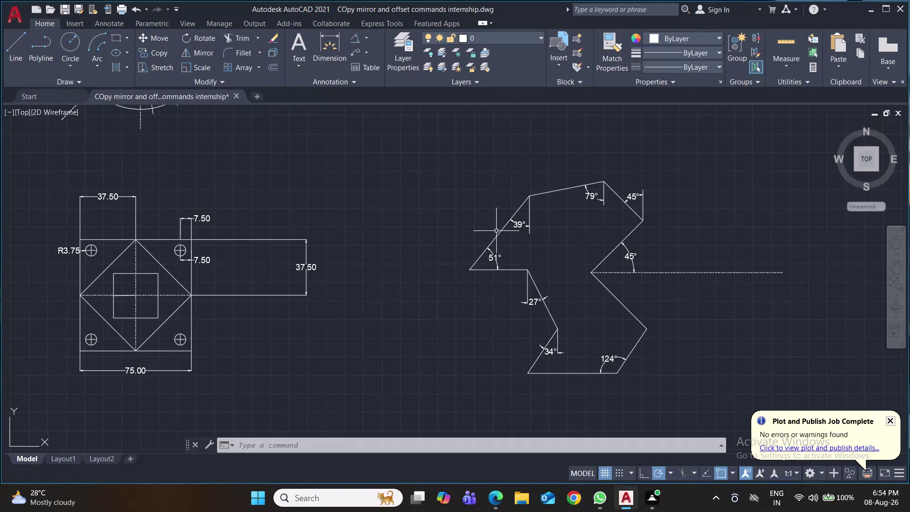
Replace the slanted upper-left edge with a 64.03-long line at 219° from the top vertex.
click(500, 231)
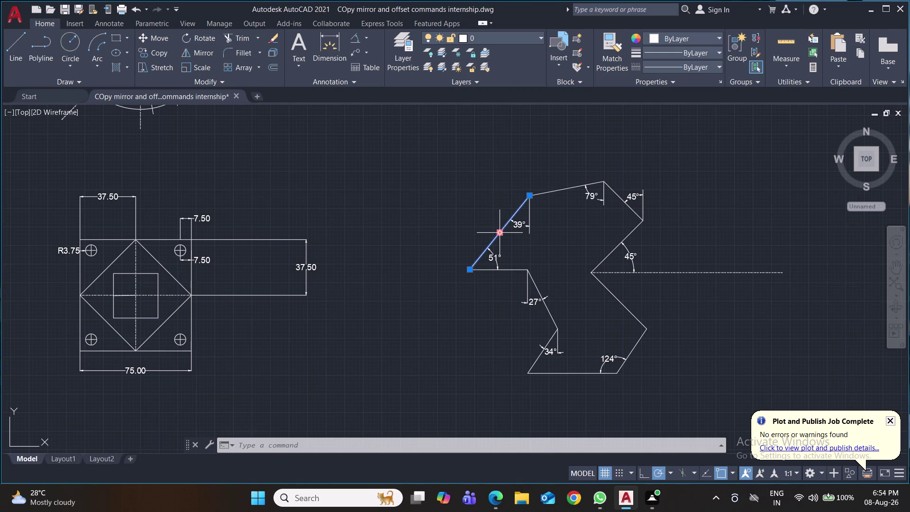
key(Delete)
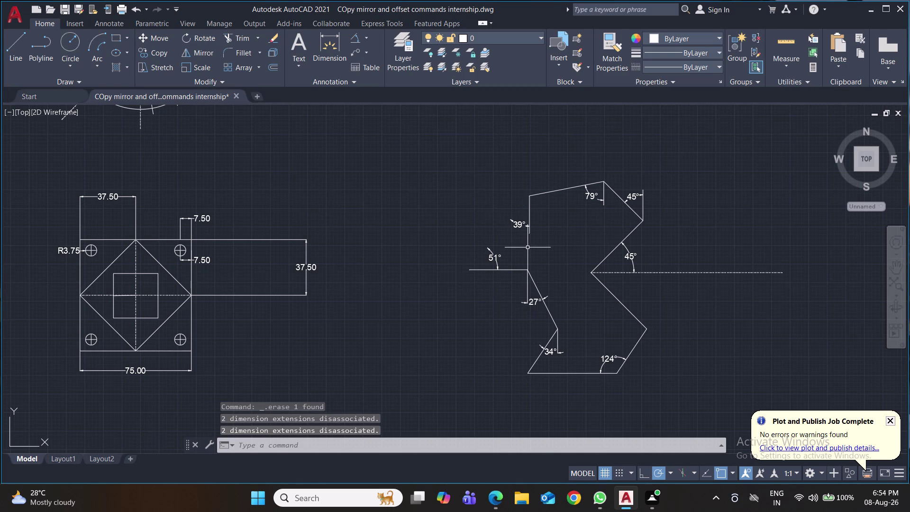
key(l)
key(Return)
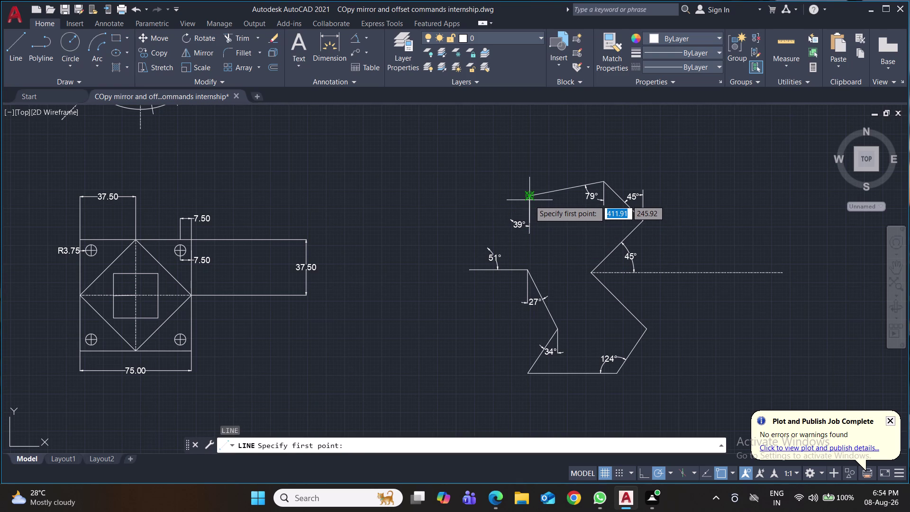
scroll(up, 3)
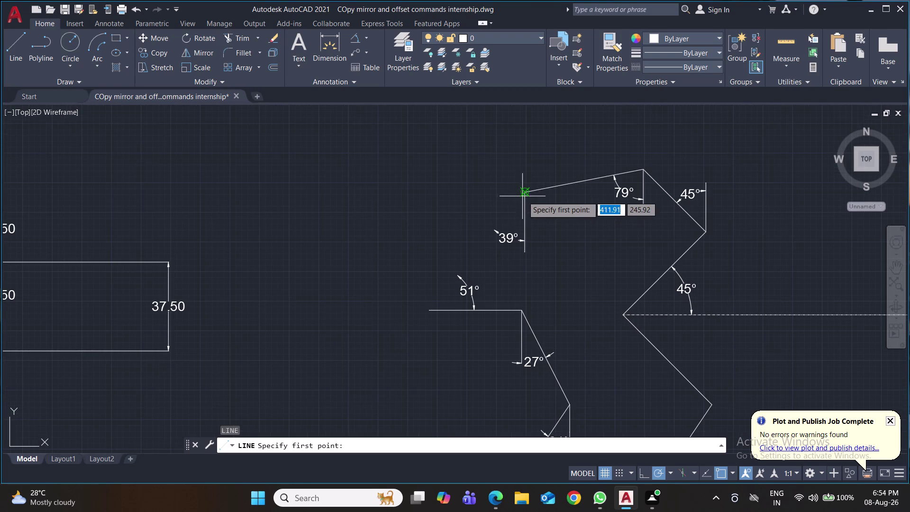
click(524, 195)
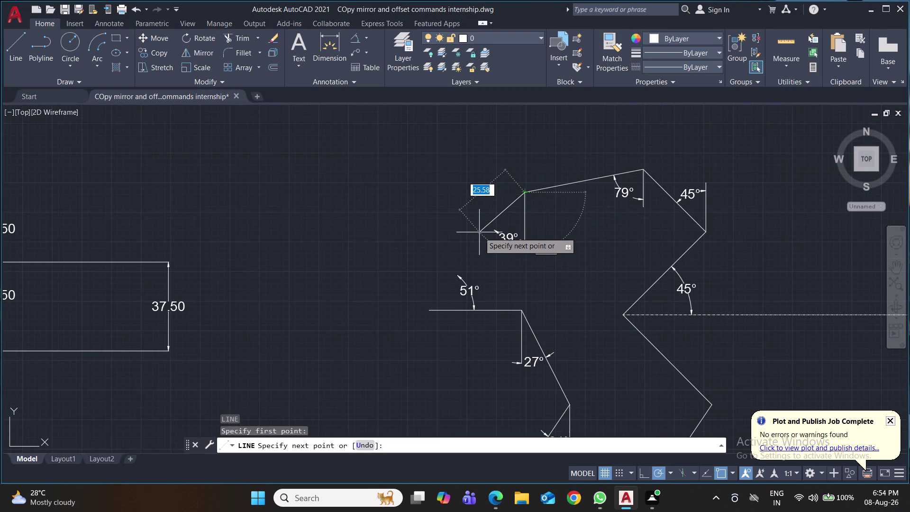
key(shift+at)
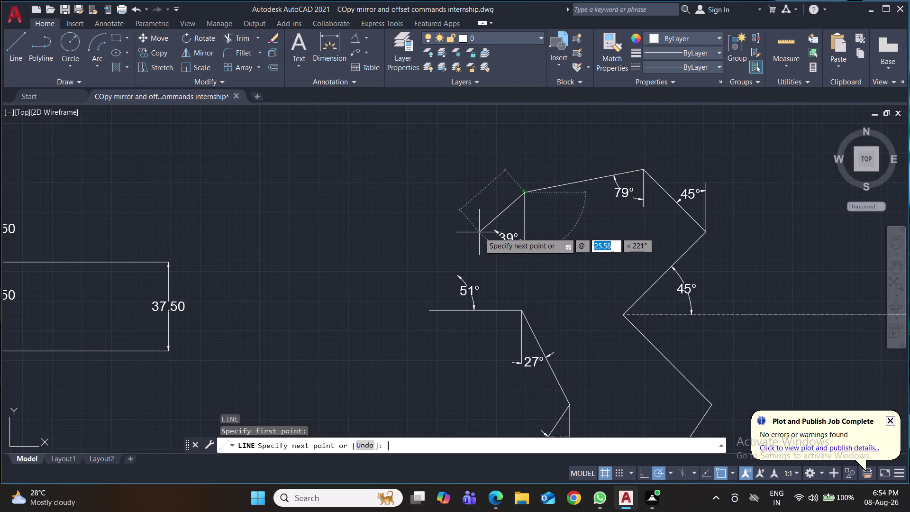
text(64)
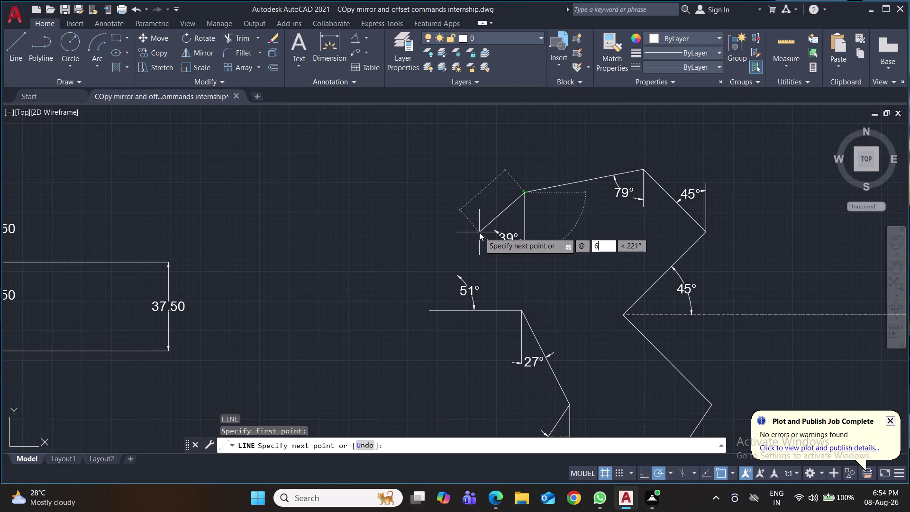
text(.)
text(03)
key(Tab)
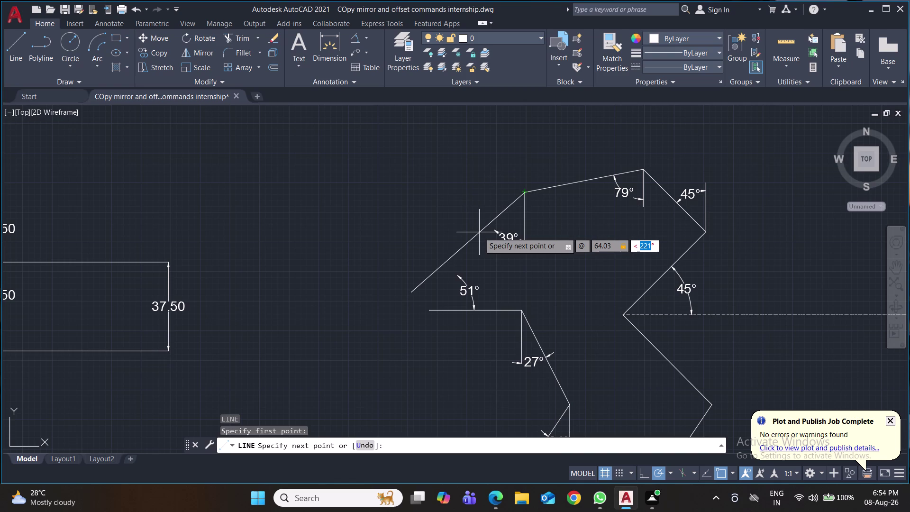
text(219)
key(Return)
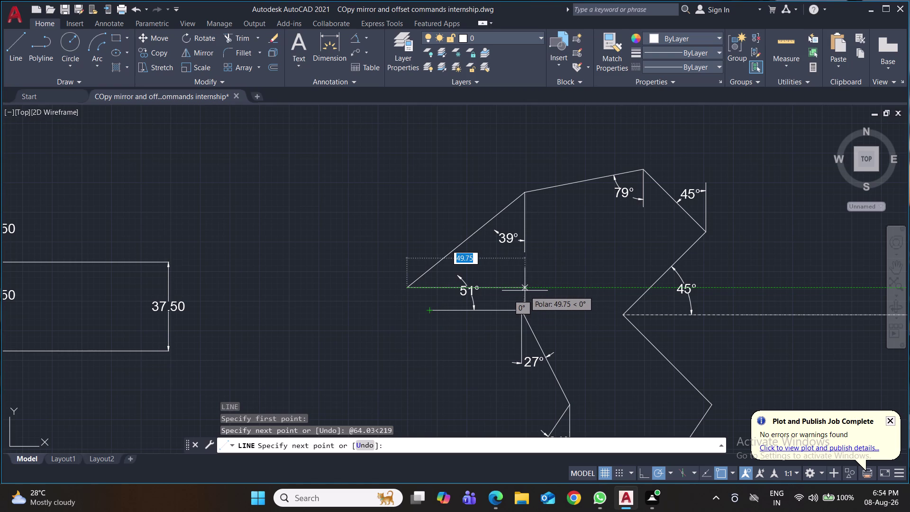
Continue the line with a 30-unit horizontal segment at 0° and end it.
key(shift+at)
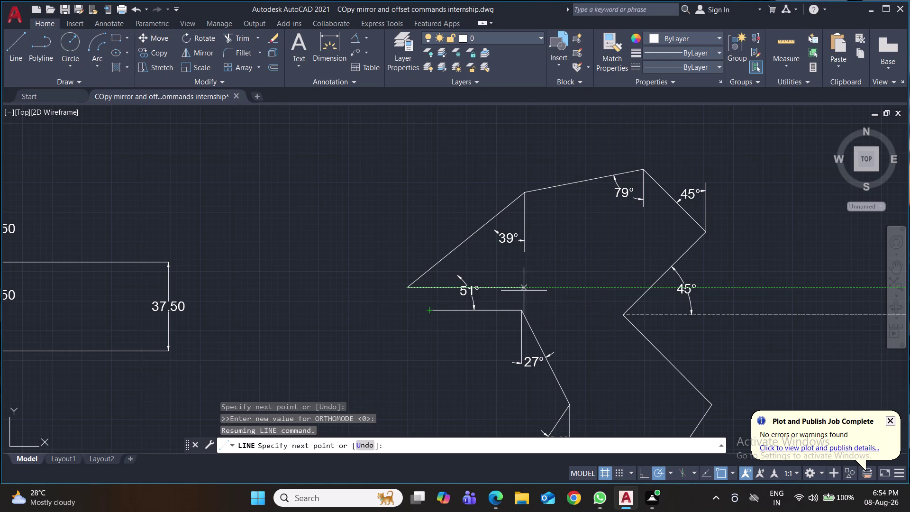
text(30)
key(Tab)
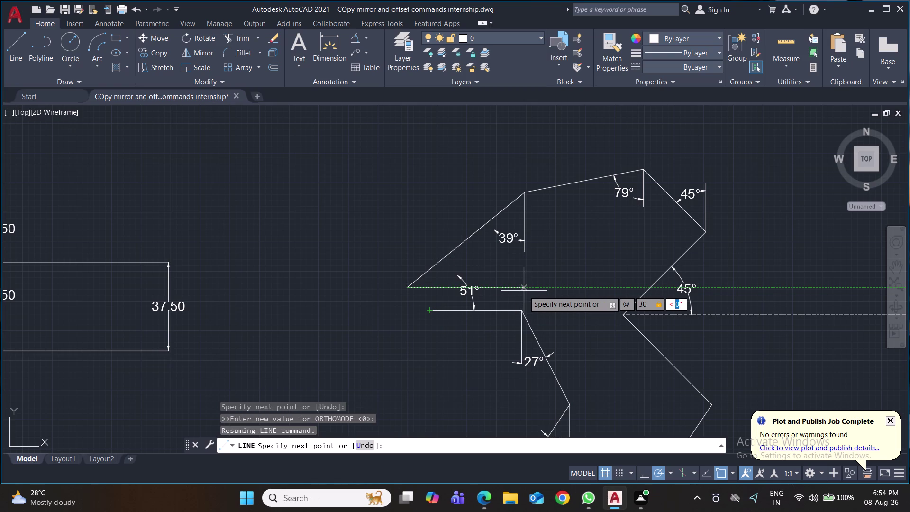
key(0)
key(Return)
key(Return)
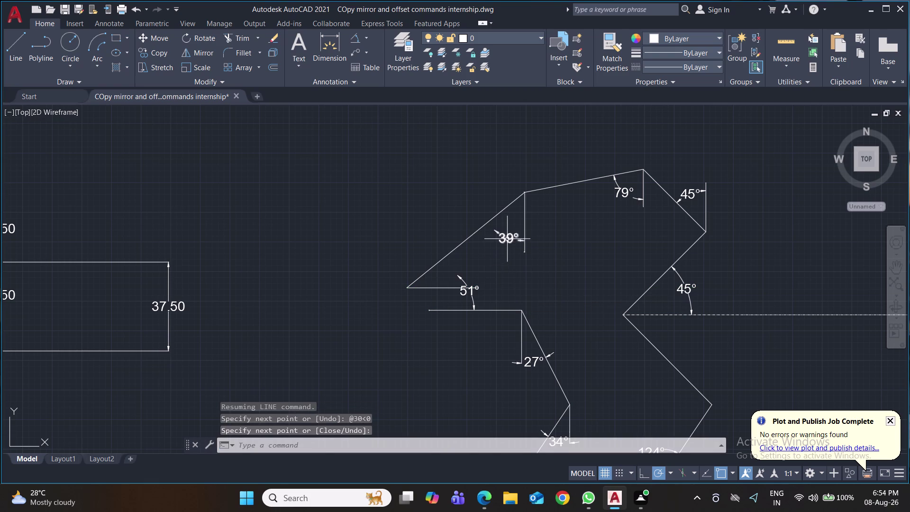
Erase the old 39° and 51° angular dimensions.
click(507, 239)
click(471, 295)
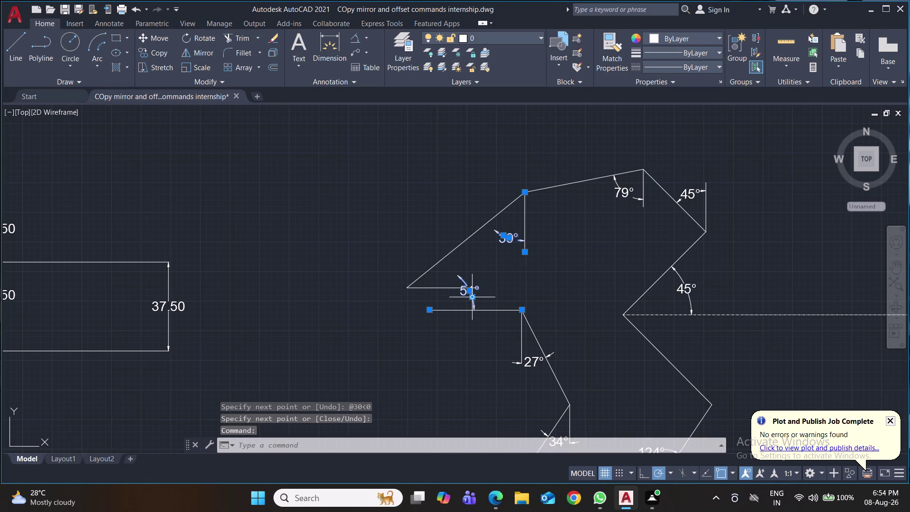
key(Delete)
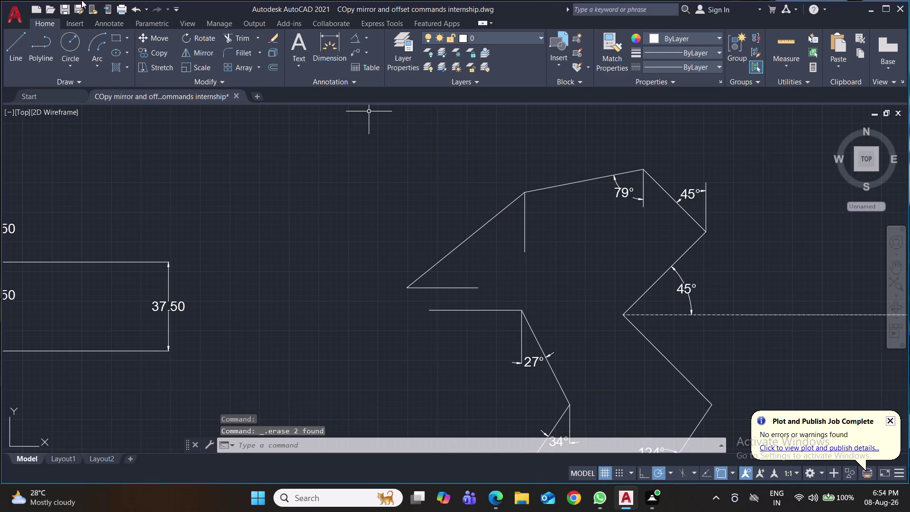
Add 51° and 39° angular dimensions at the redrawn upper-left corner.
click(355, 37)
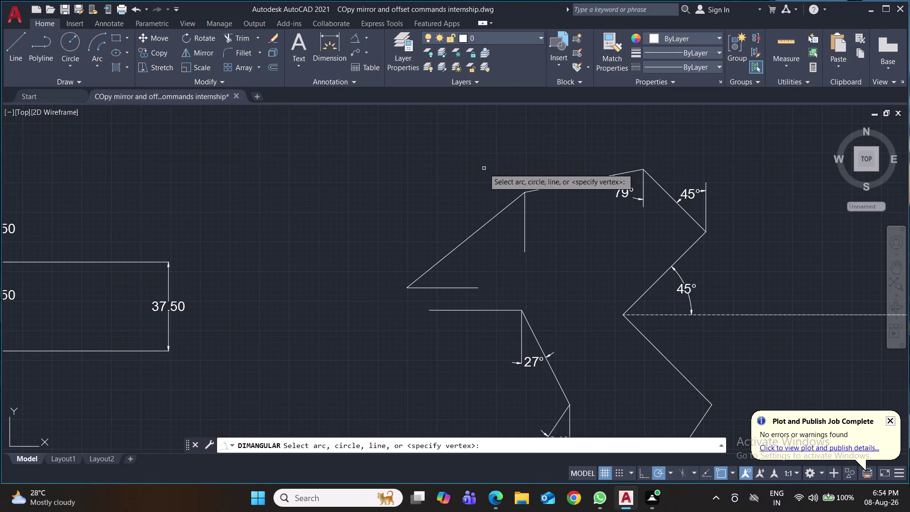
click(504, 209)
click(524, 217)
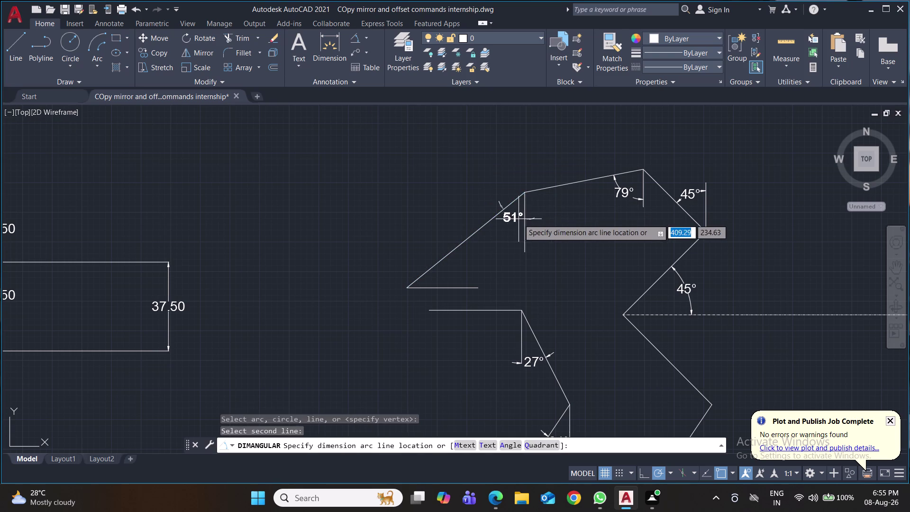
click(510, 229)
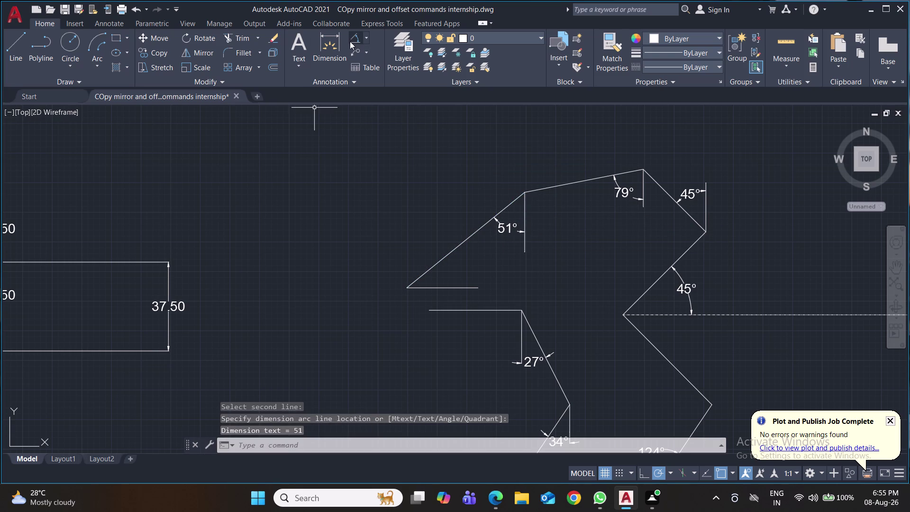
click(350, 41)
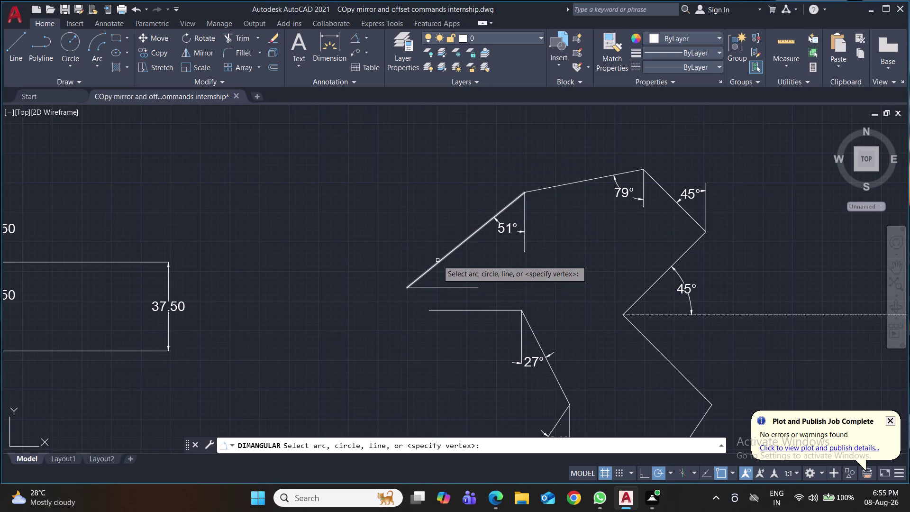
click(437, 261)
click(436, 286)
click(437, 287)
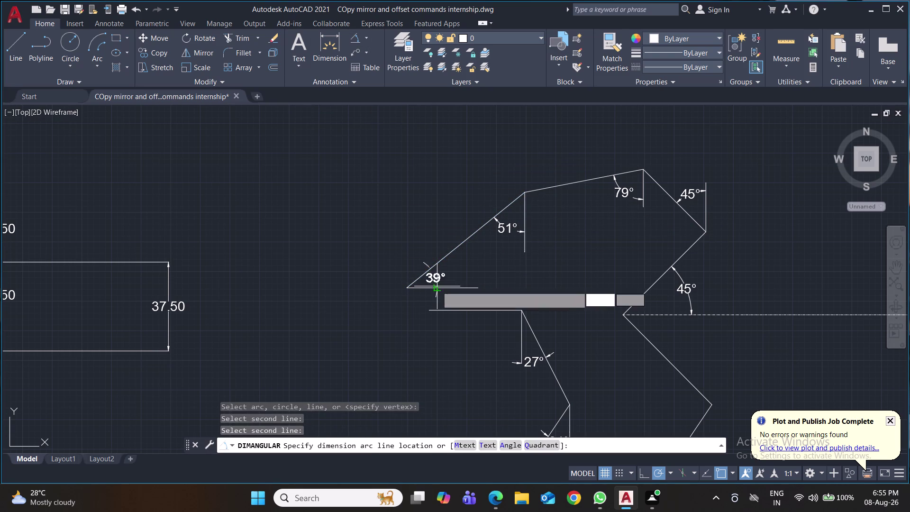
click(443, 281)
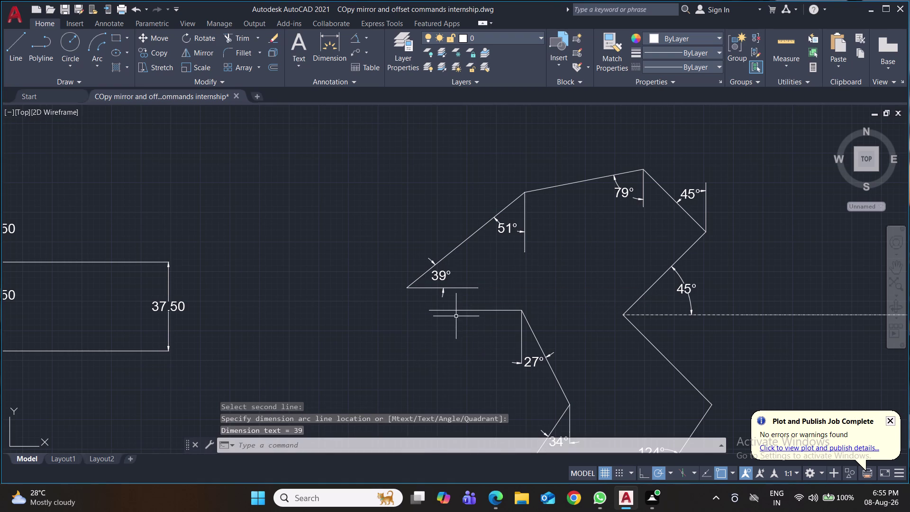
Erase the lower zigzag lines with their 27°, 34° and 124° dimensions.
click(457, 311)
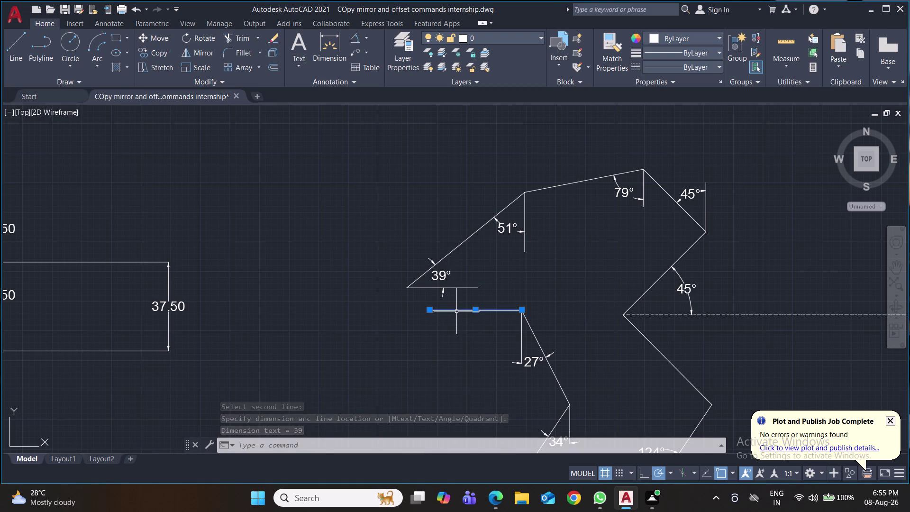
key(Delete)
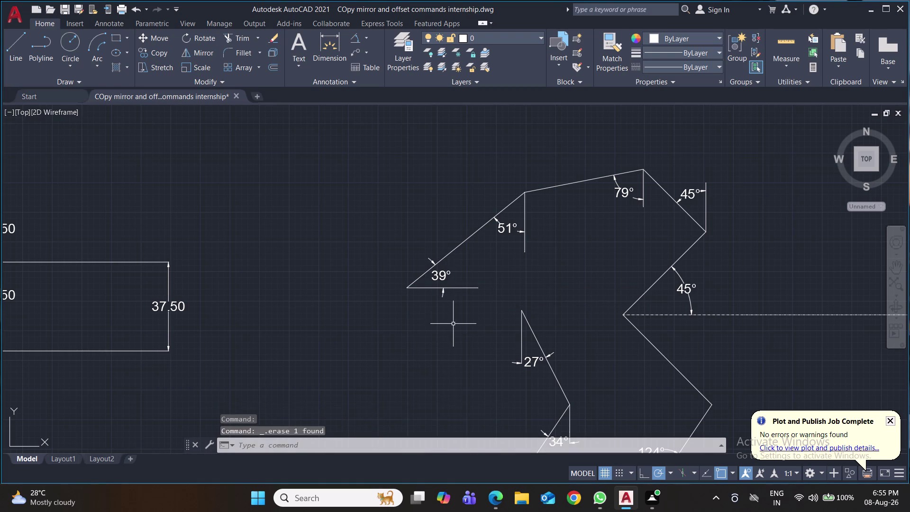
middle_drag(607, 357, 573, 270)
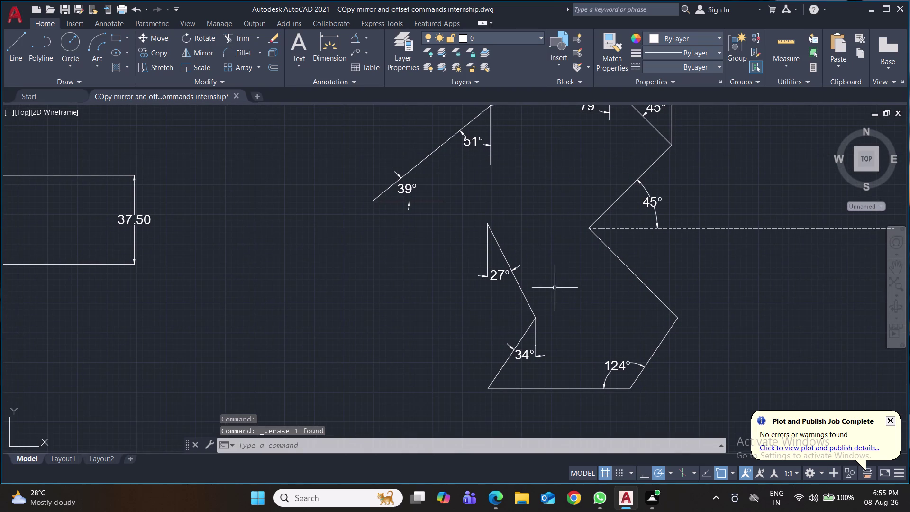
drag(519, 224, 512, 279)
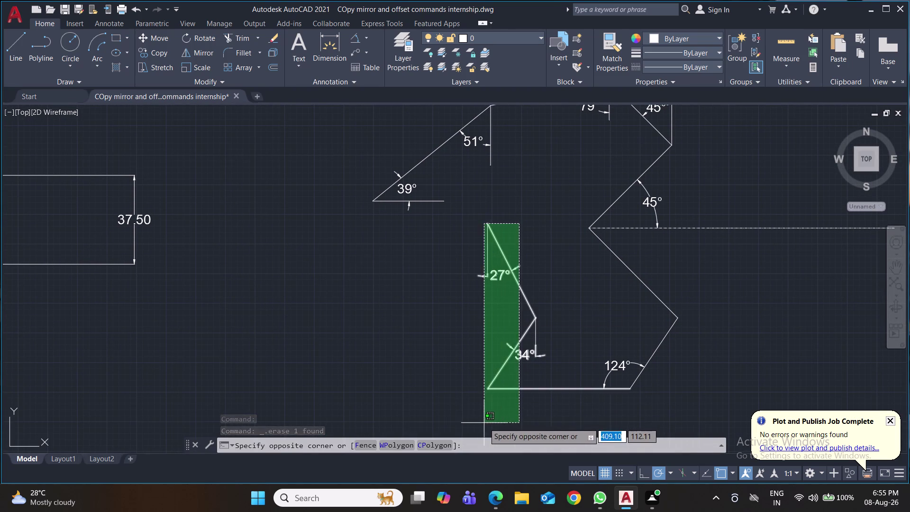
click(481, 414)
drag(697, 291, 661, 294)
click(633, 303)
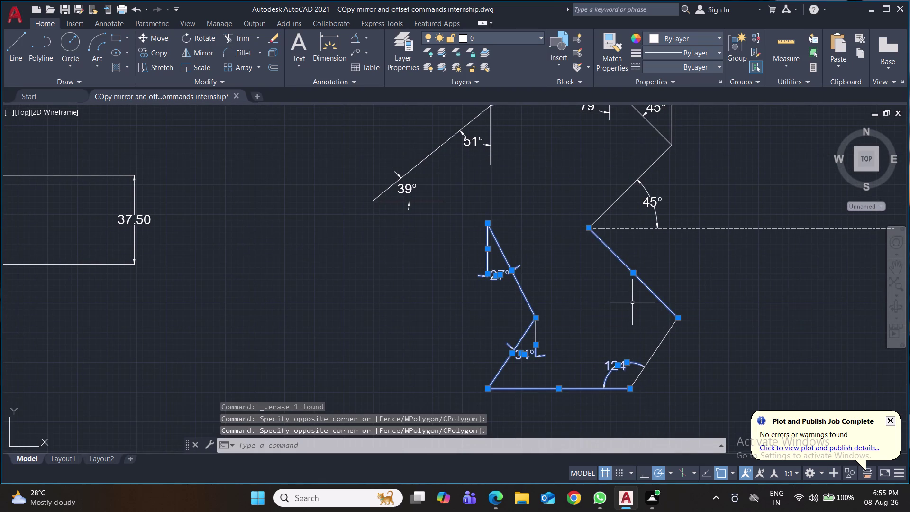
key(Delete)
drag(719, 351, 682, 362)
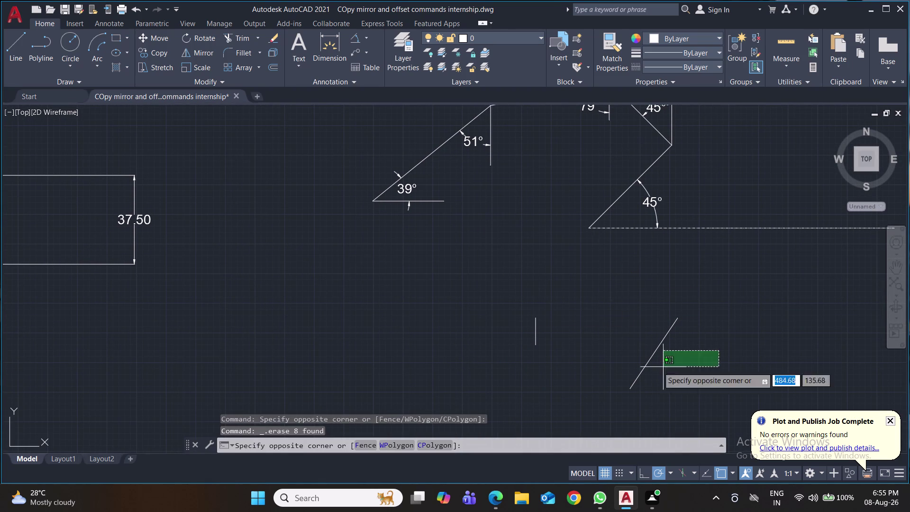
click(471, 334)
key(Delete)
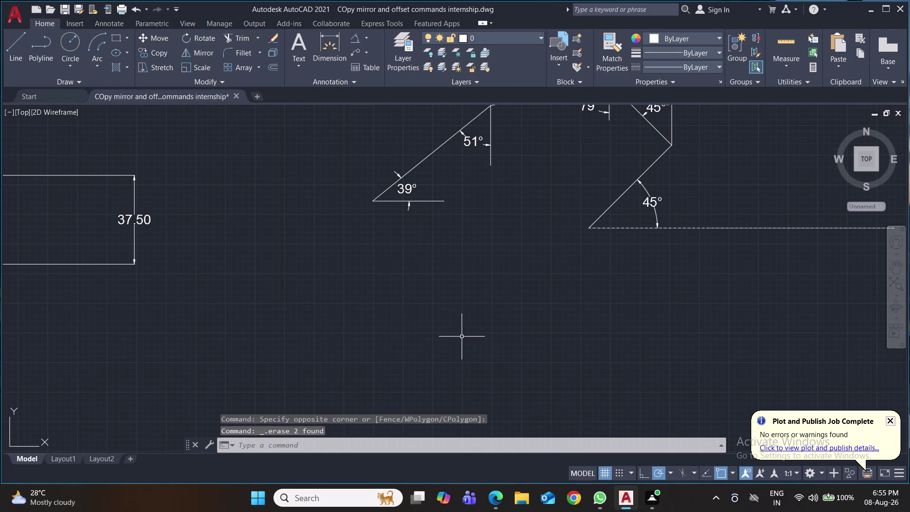
click(21, 49)
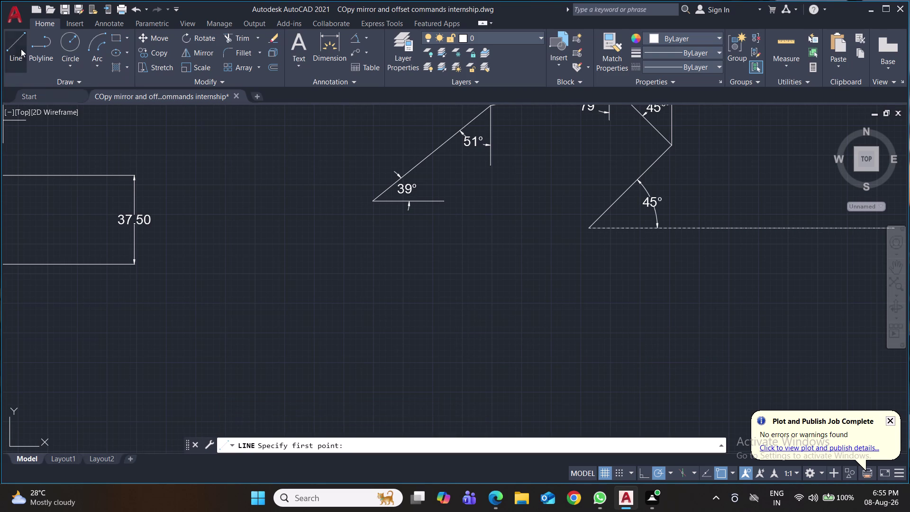
click(445, 201)
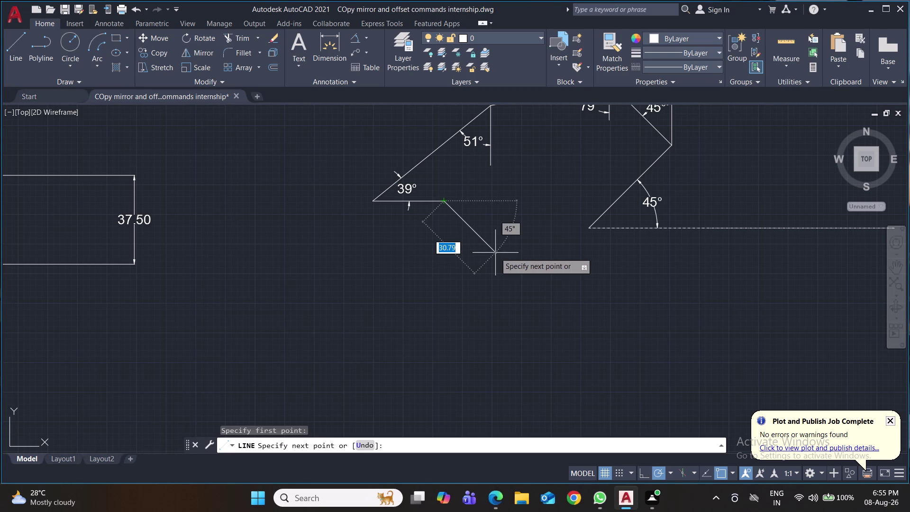
key(shift+at)
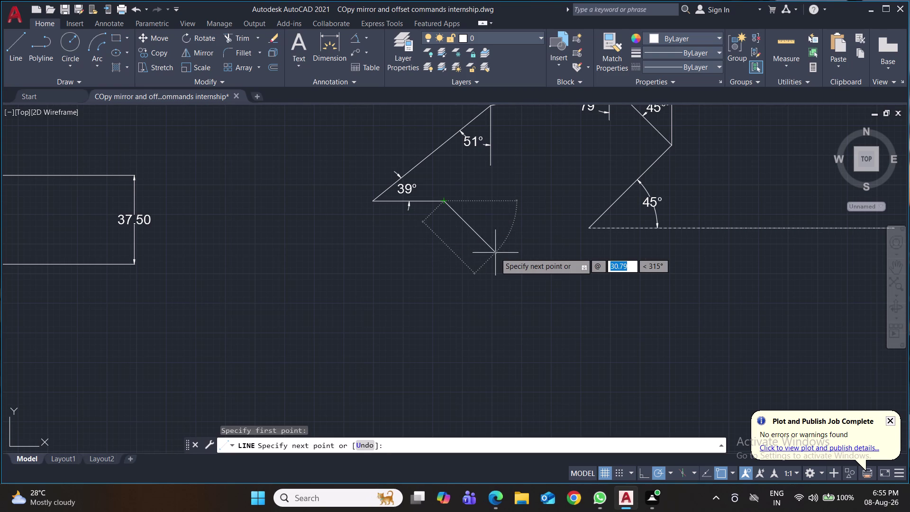
text(44.72)
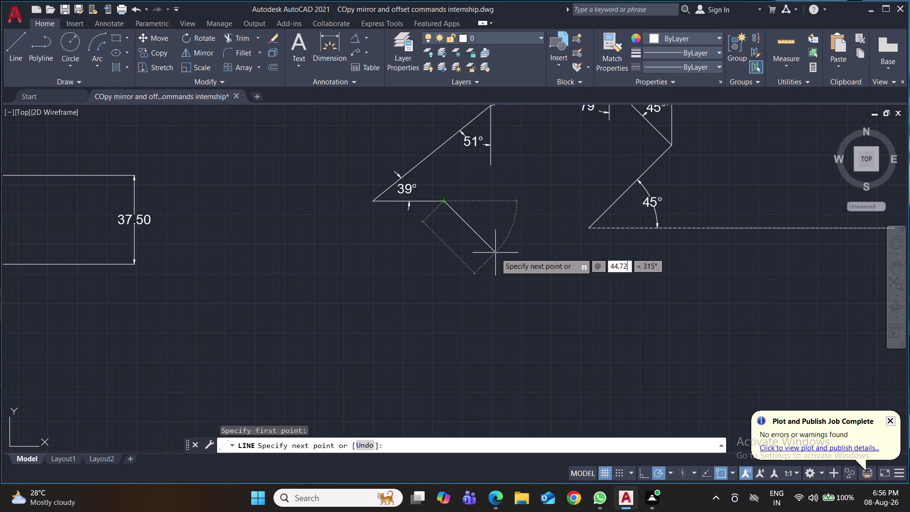
key(Tab)
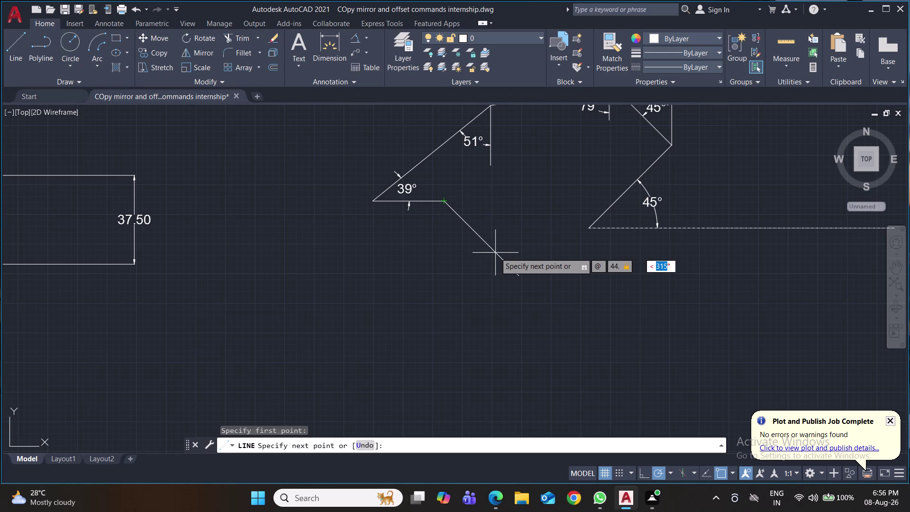
text(297)
key(Return)
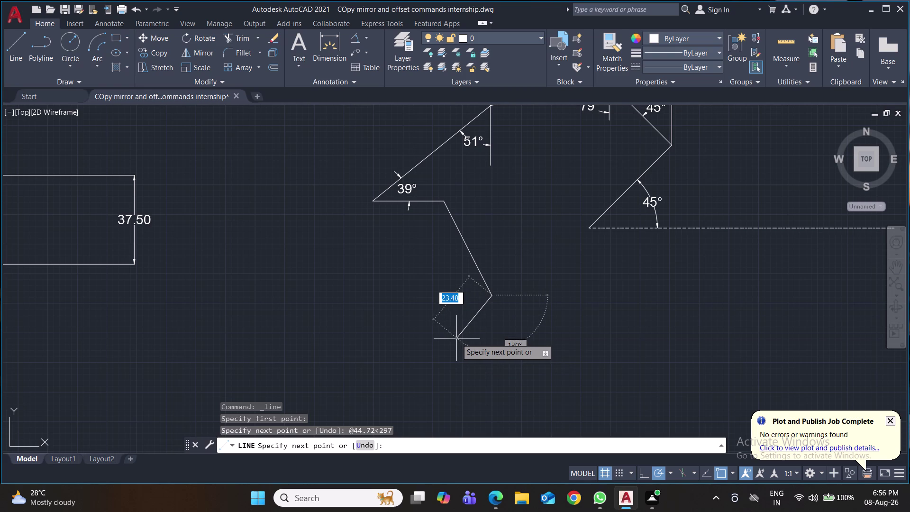
key(shift+at)
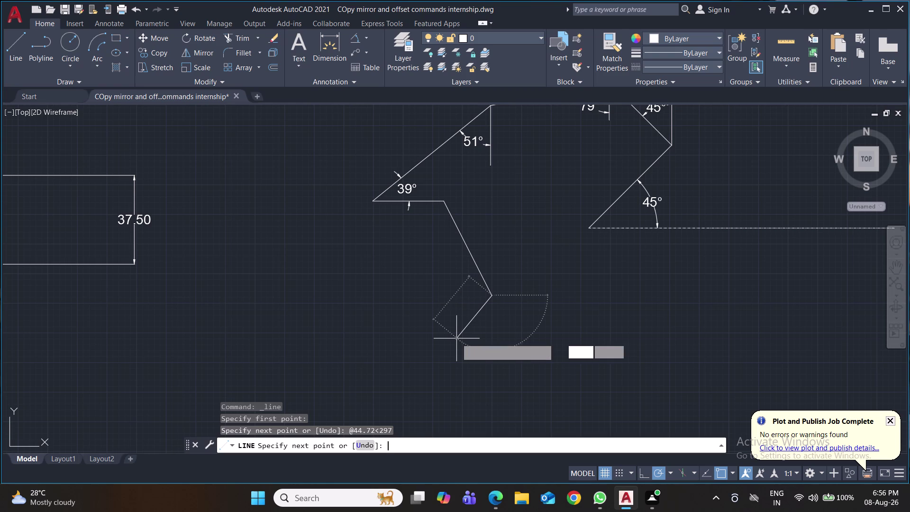
text(36.0)
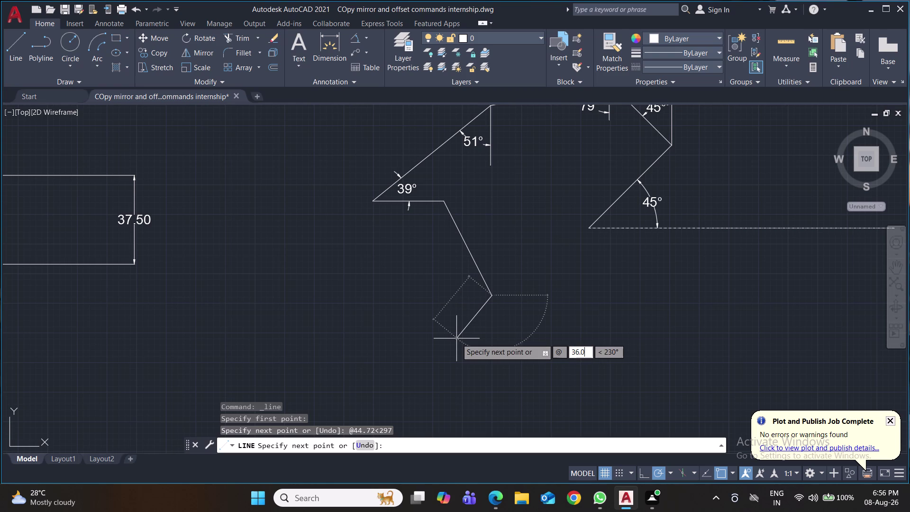
text(6)
key(Tab)
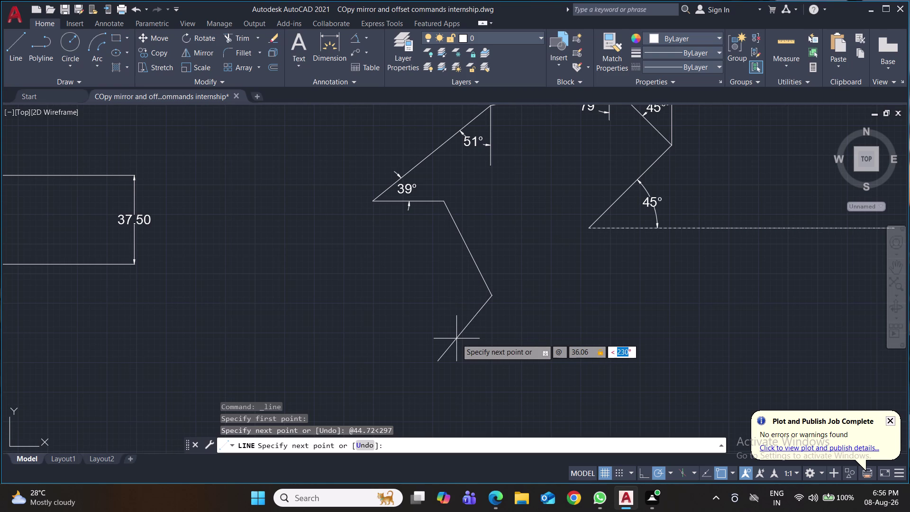
text(236)
key(Return)
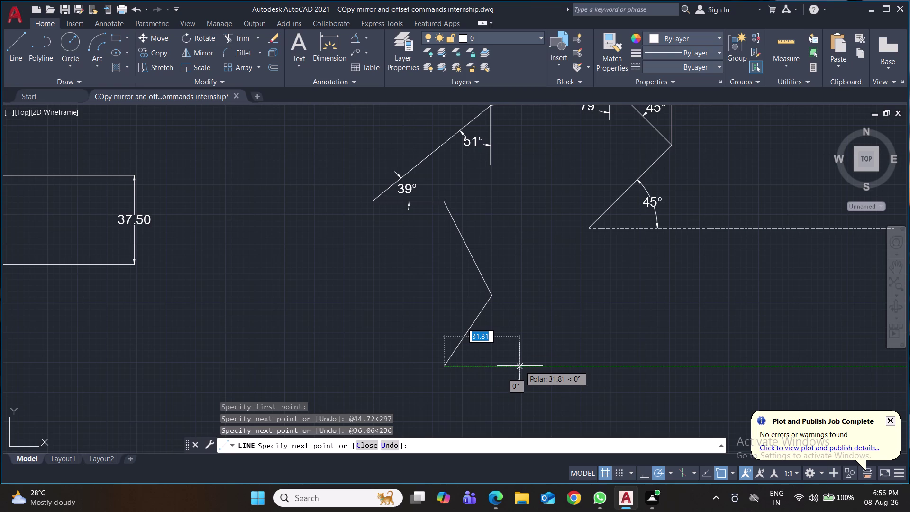
Add the 60-unit bottom segment at 0° and a 36.06 segment at 56°.
key(shift+at)
text(60)
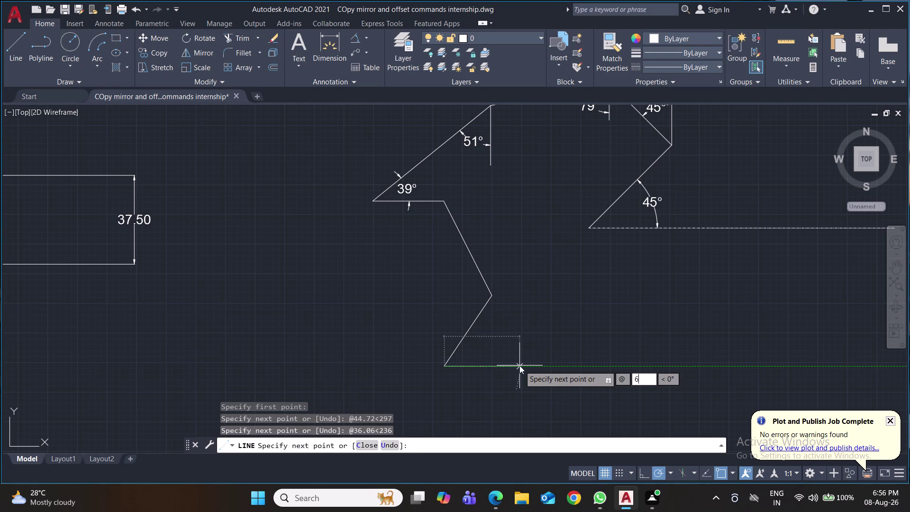
key(Tab)
key(0)
key(Return)
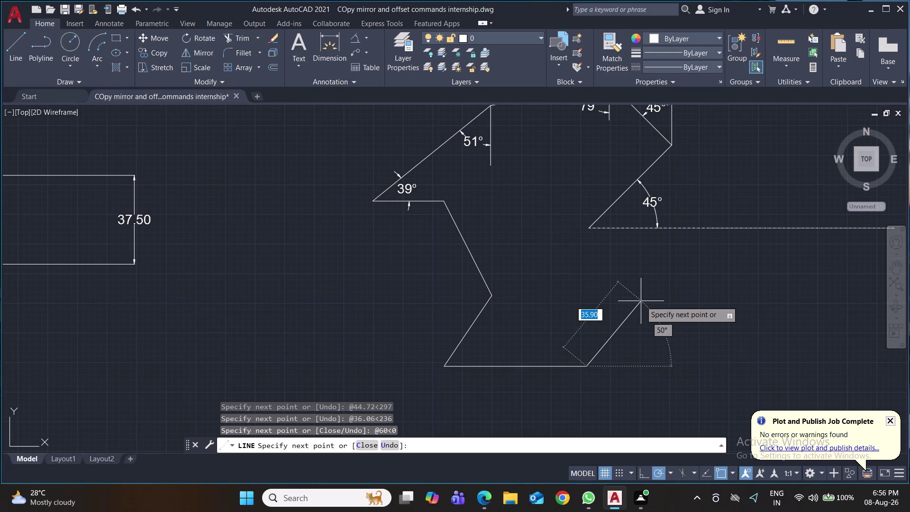
key(shift+at)
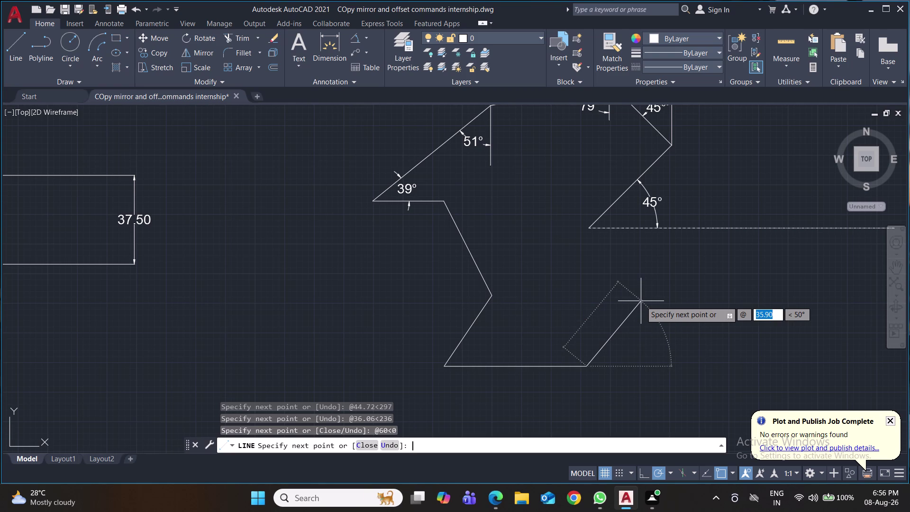
text(36.)
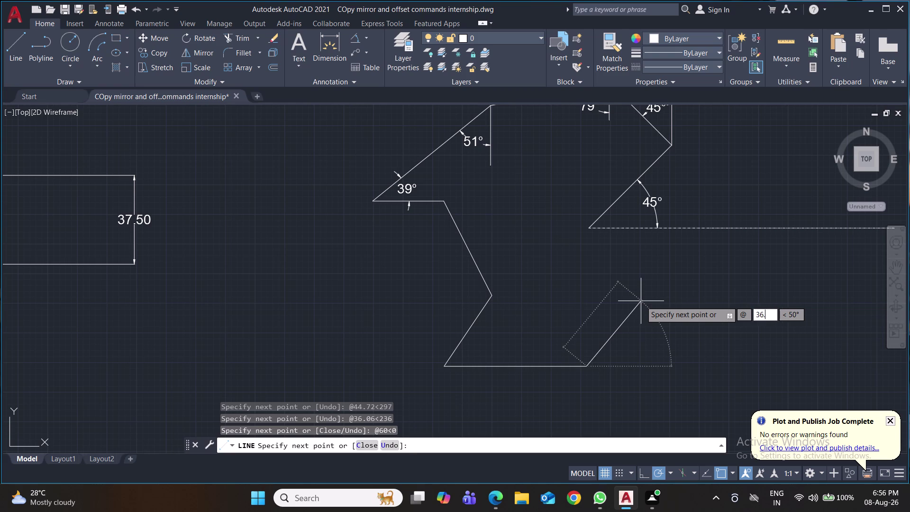
text(06)
key(Tab)
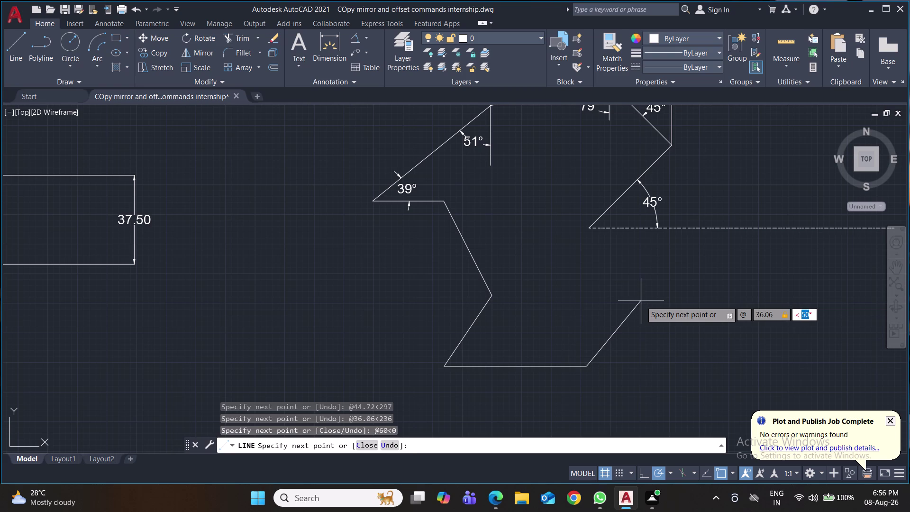
text(56)
key(Return)
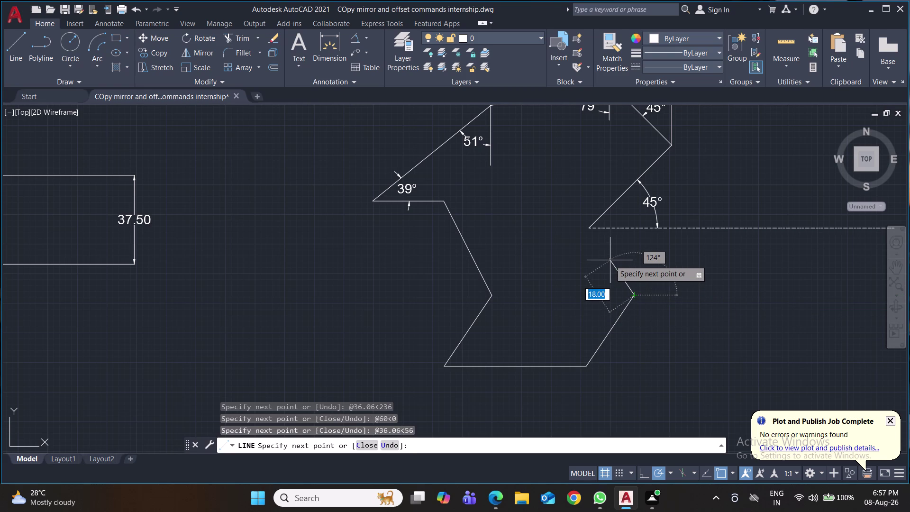
Finish with a 36.06 segment at 124° to the 45° corner, undoing a misangled attempt.
key(shift+at)
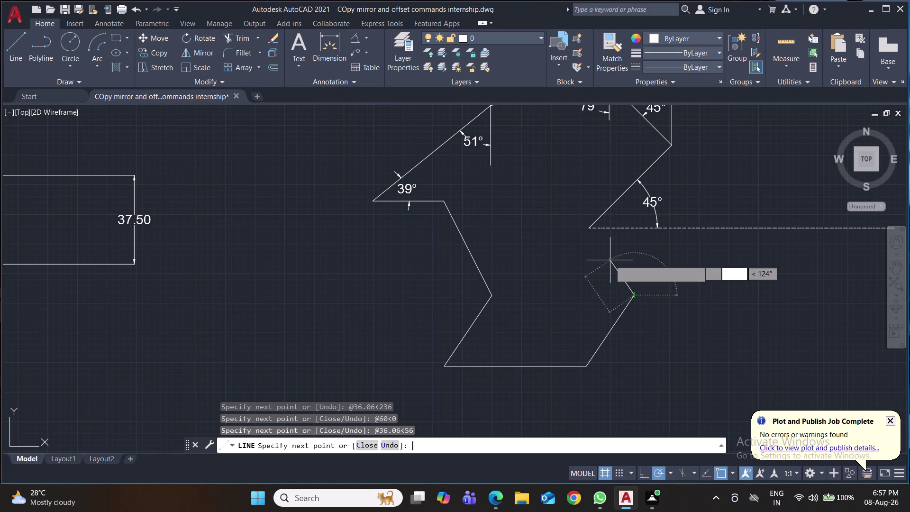
text(36.06)
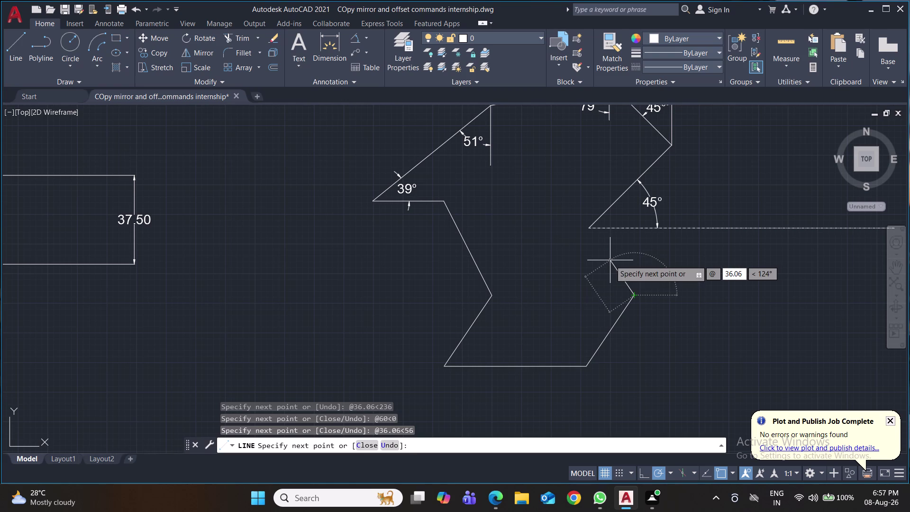
key(Tab)
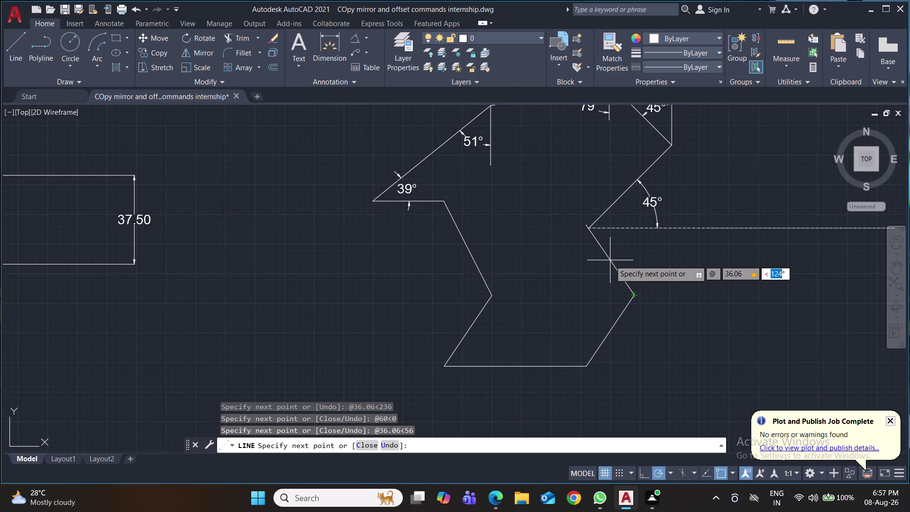
text(5)
text(6)
key(Return)
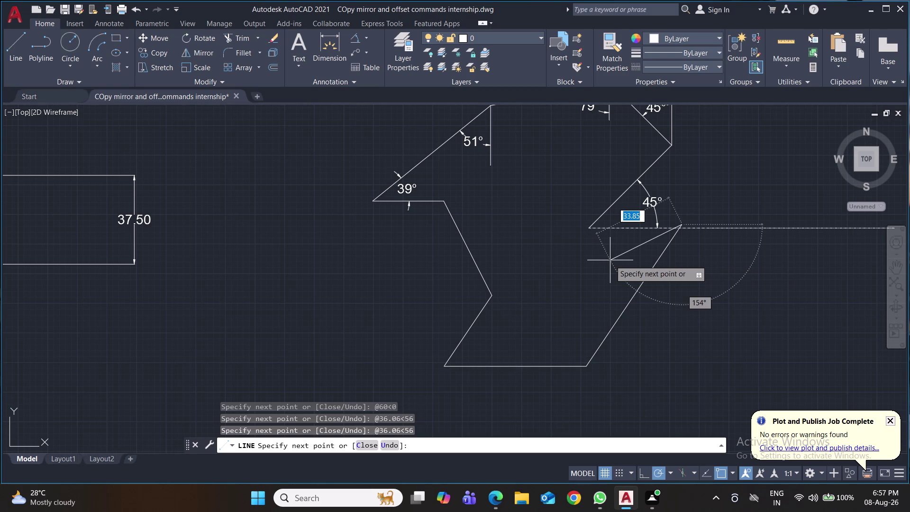
key(ctrl+z)
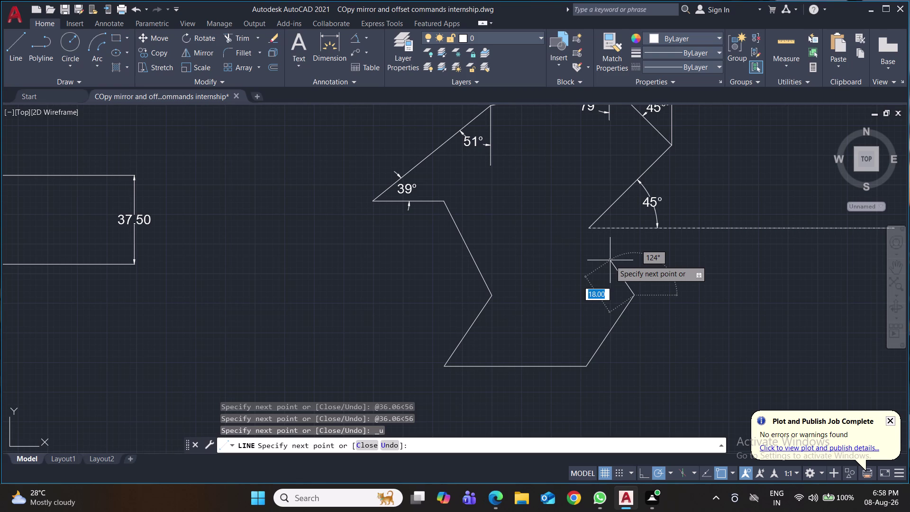
key(shift+at)
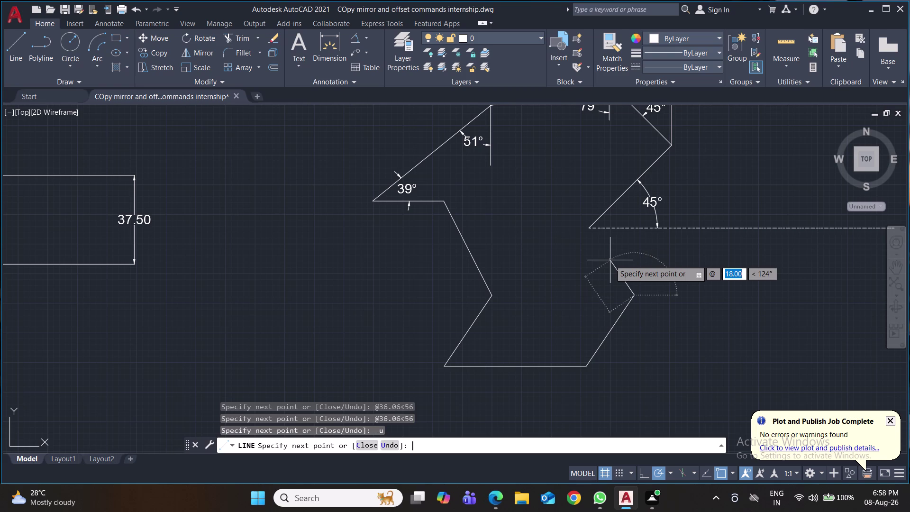
text(36)
text(.06)
key(Tab)
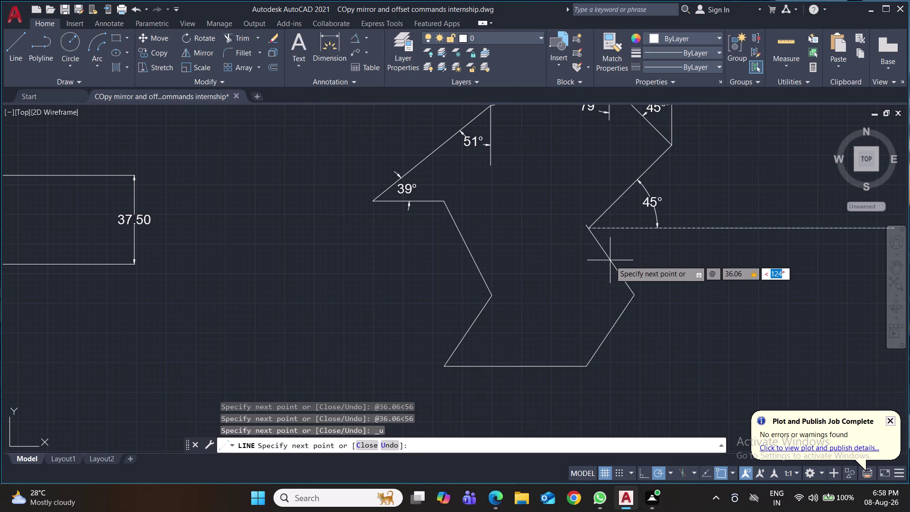
text(124)
key(Return)
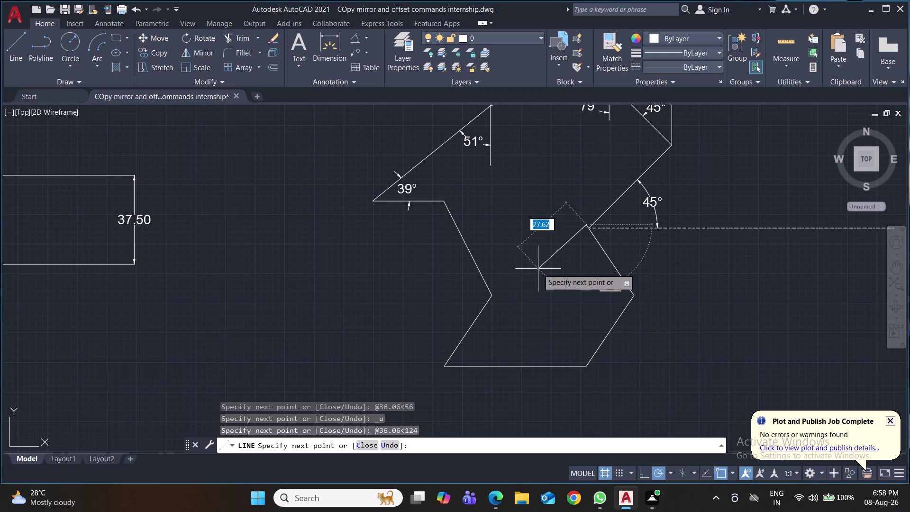
key(Return)
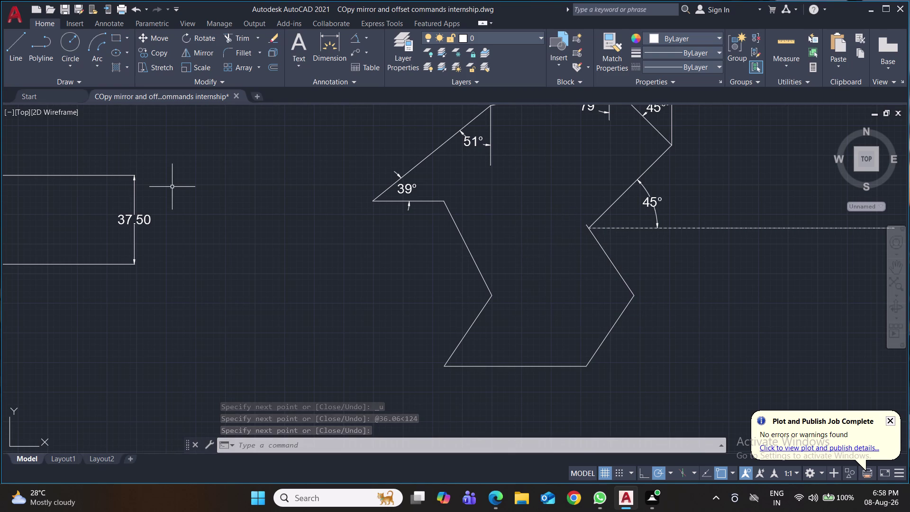
Start a trim, undo and cancel it, then draw short line pieces at the right vertex.
text(tr)
key(Return)
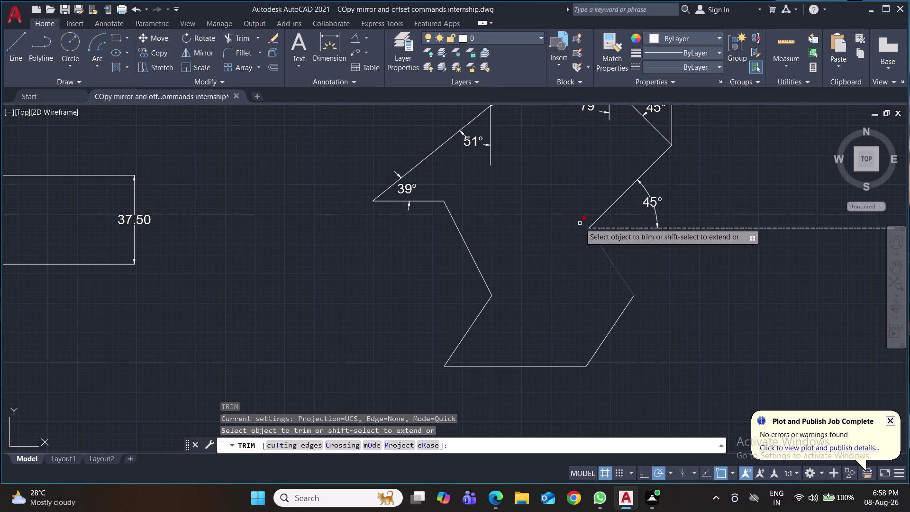
scroll(up, 3)
scroll(up, 3)
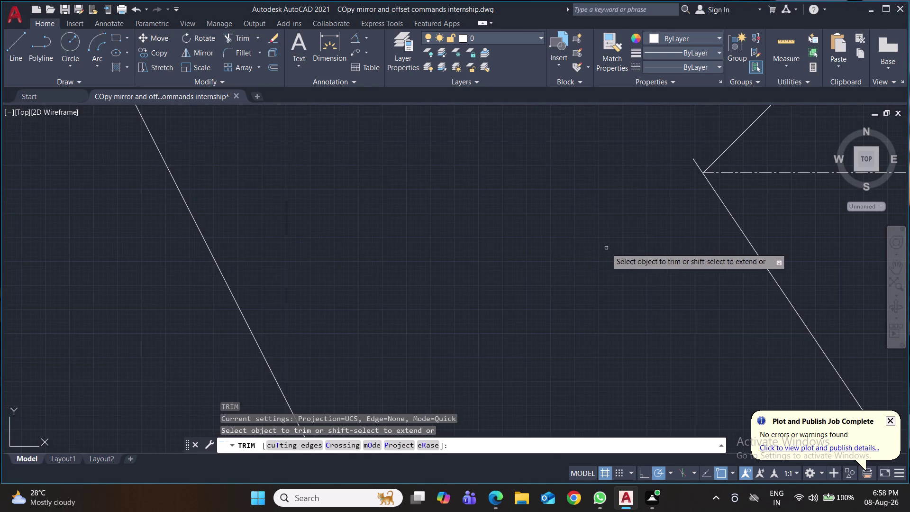
middle_drag(607, 248, 447, 330)
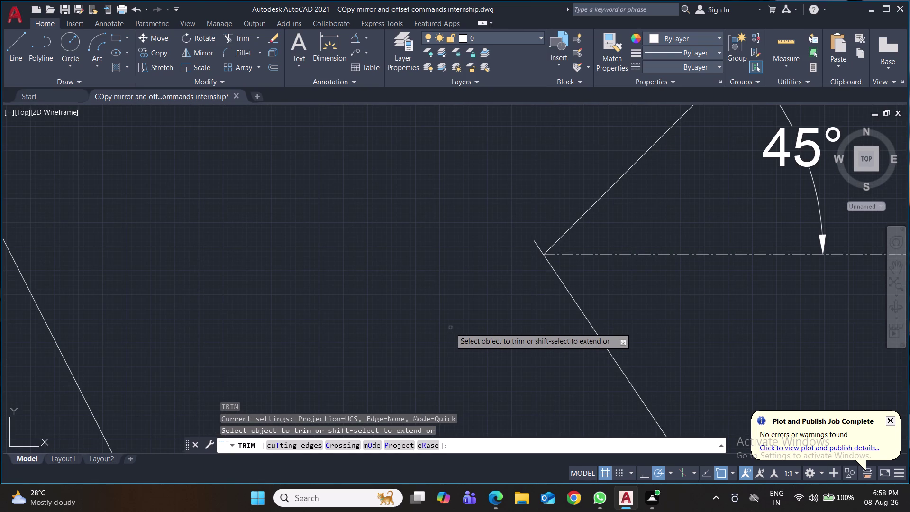
key(ctrl+z)
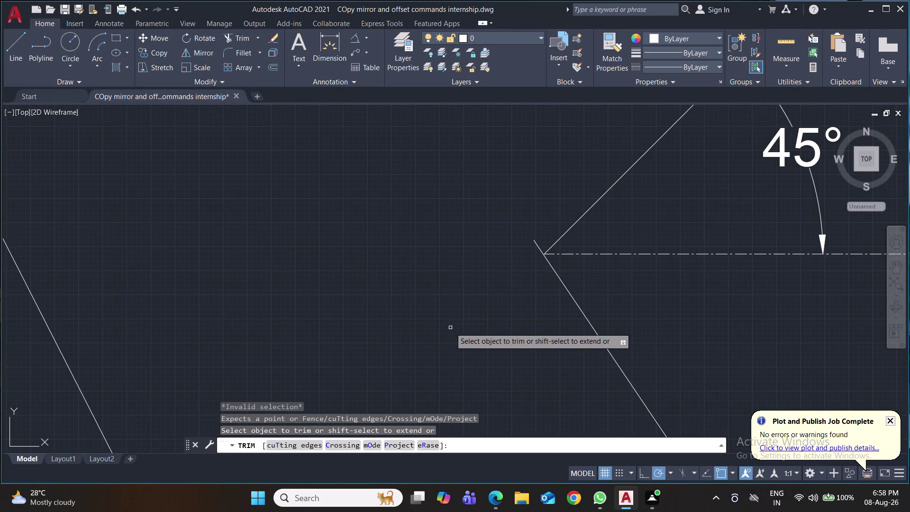
key(Escape)
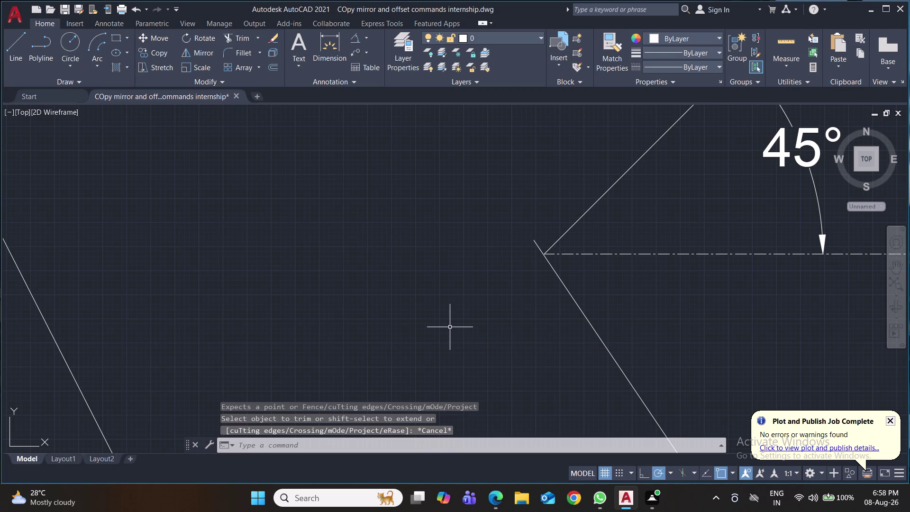
click(20, 53)
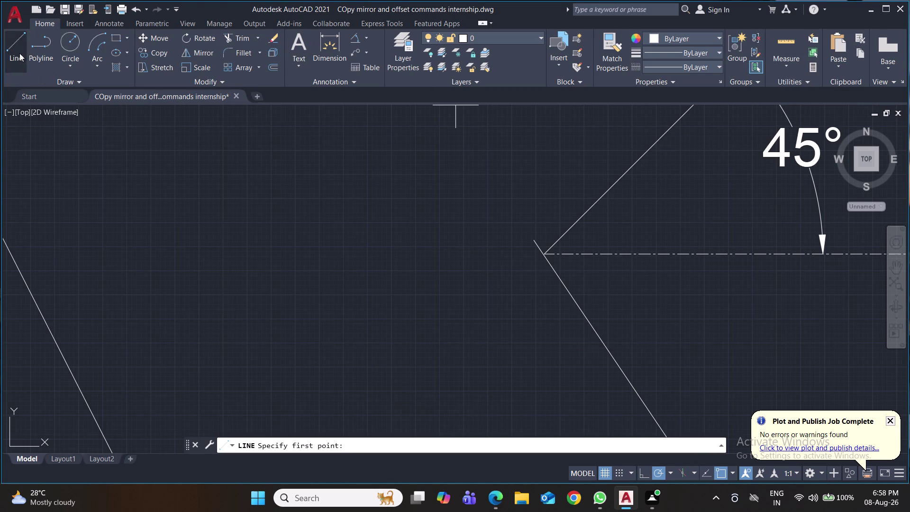
click(546, 254)
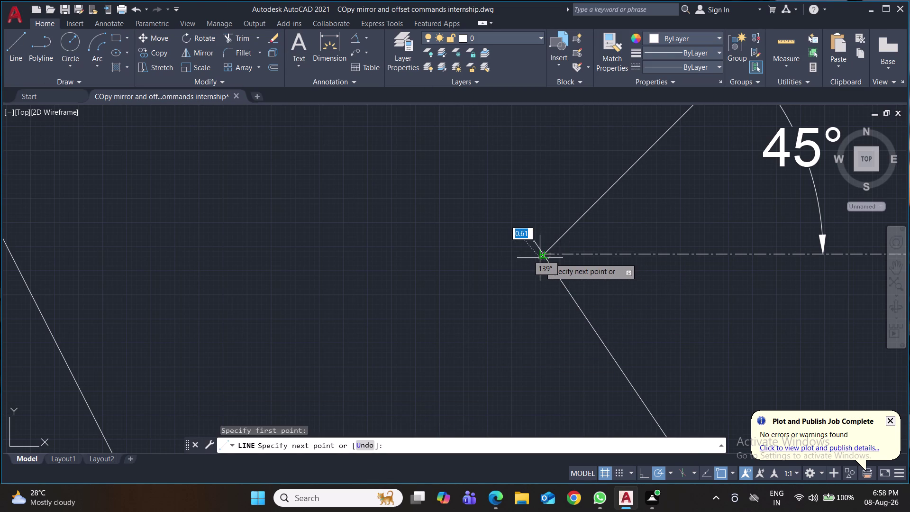
click(539, 257)
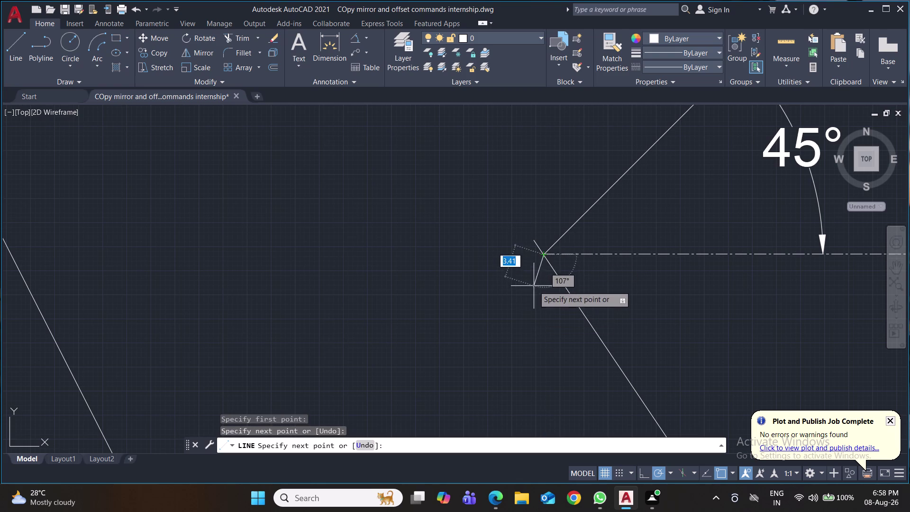
click(532, 259)
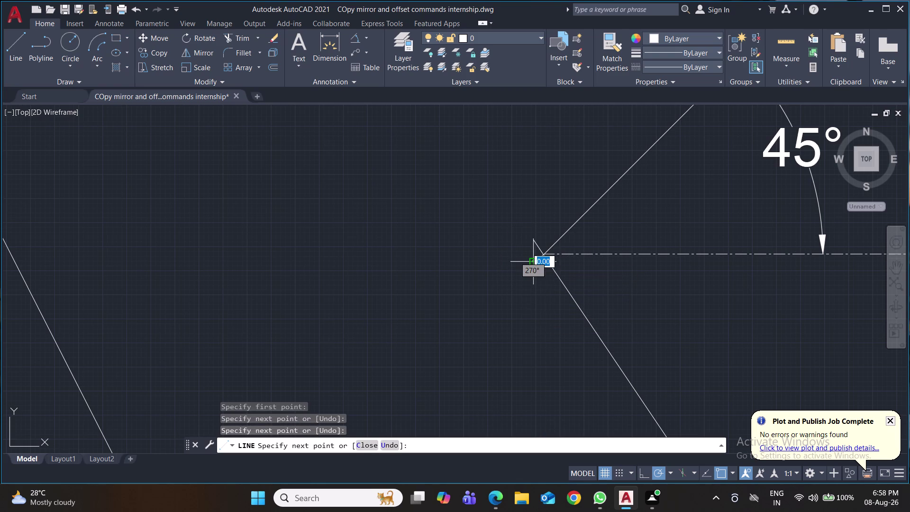
key(Escape)
Trim away the stray stub and leftover piece at the right vertex.
text(tr)
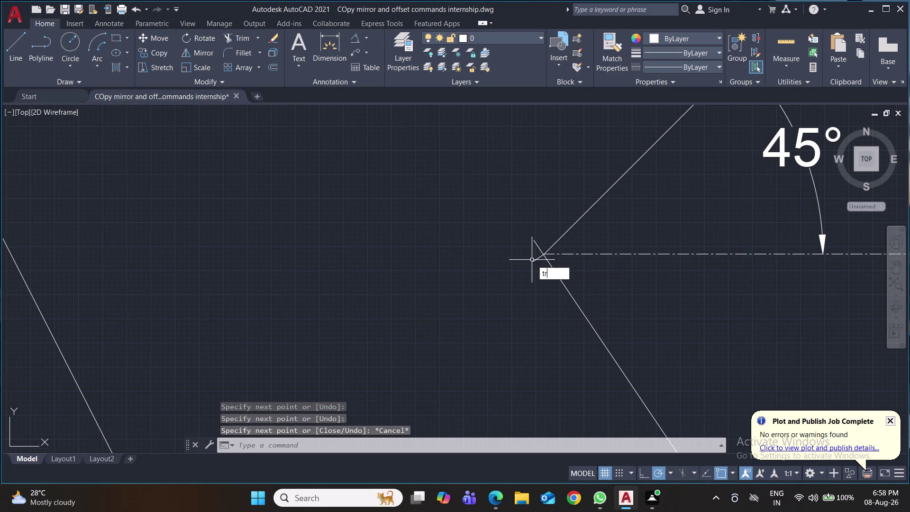
key(Return)
click(536, 261)
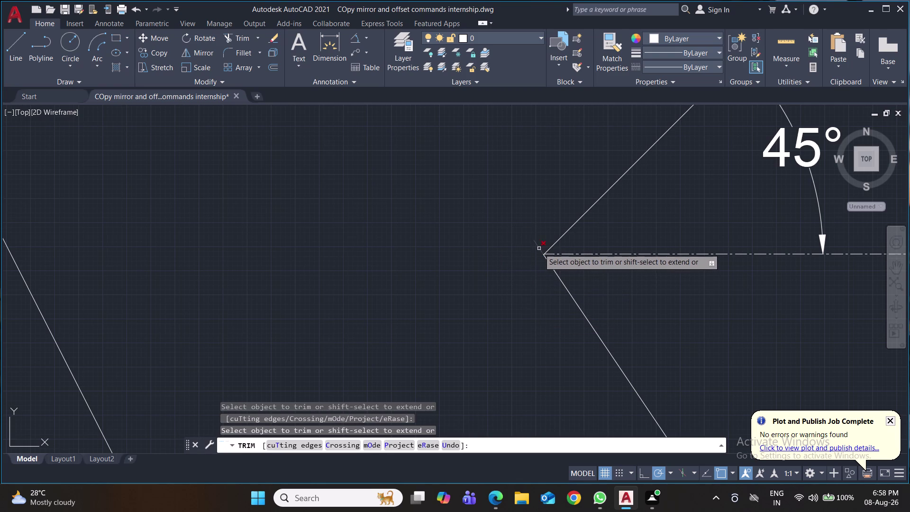
click(539, 248)
Bring the zigzag outline back into view and save the drawing.
scroll(up, 3)
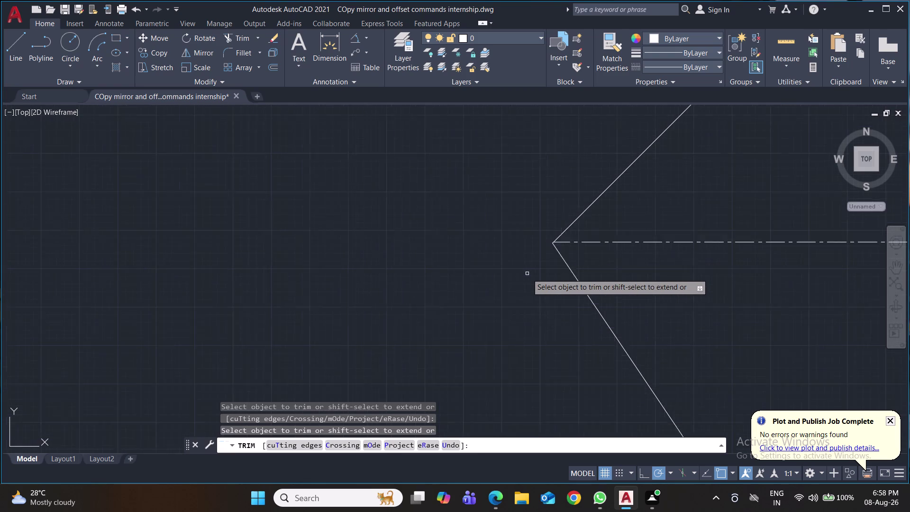
scroll(up, 3)
scroll(up, 3)
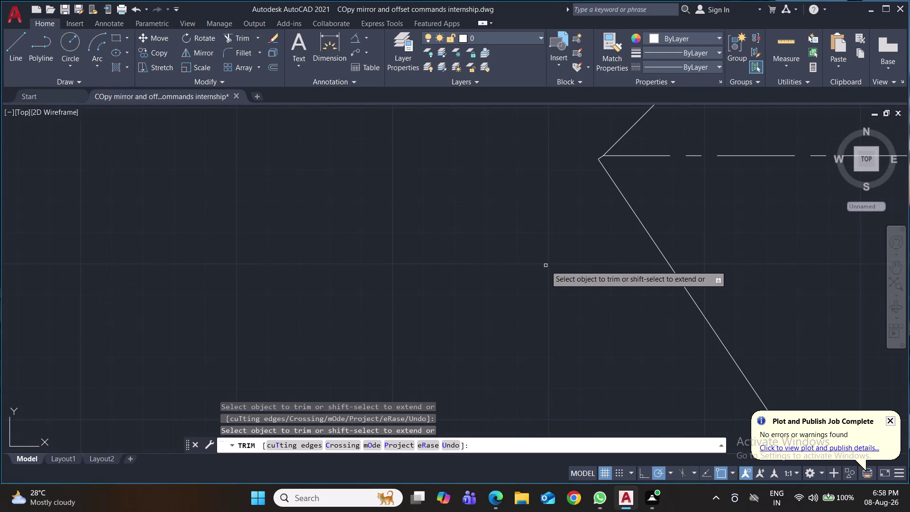
scroll(down, 3)
scroll(down, 3)
scroll(down, 3)
scroll(down, 3)
scroll(down, 3)
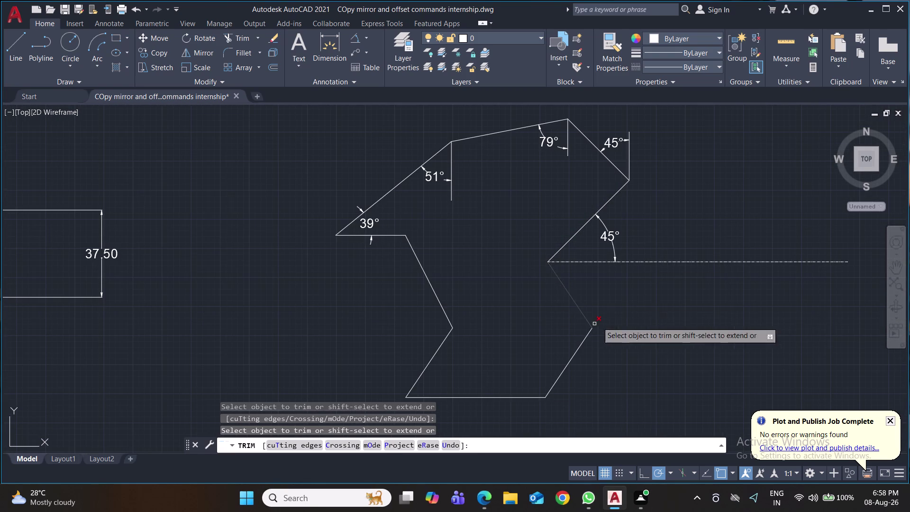
middle_drag(660, 304, 595, 294)
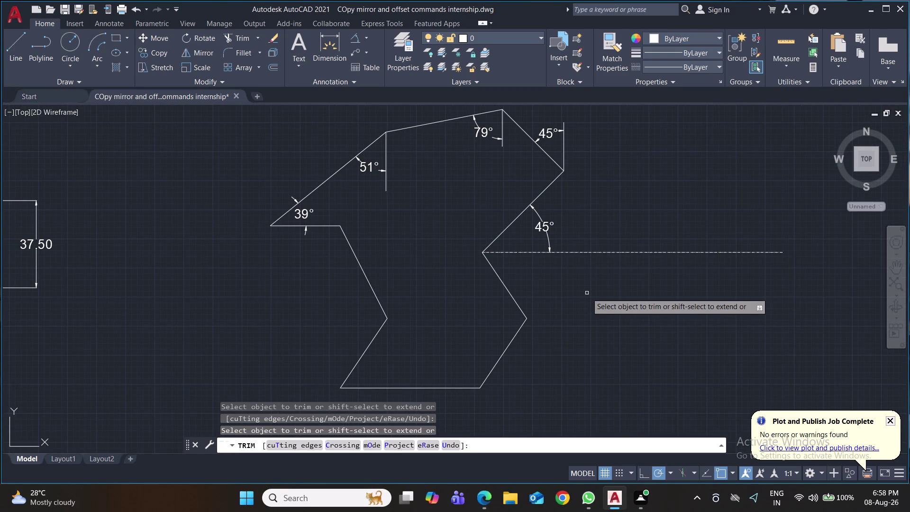
key(ctrl+s)
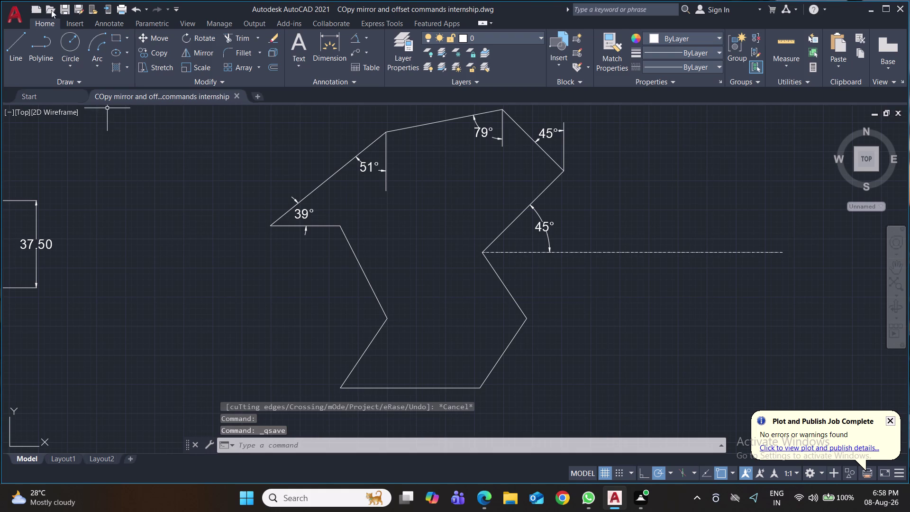
Draw short vertical lines at the lower-right, inner-left and below-39° vertices.
click(356, 36)
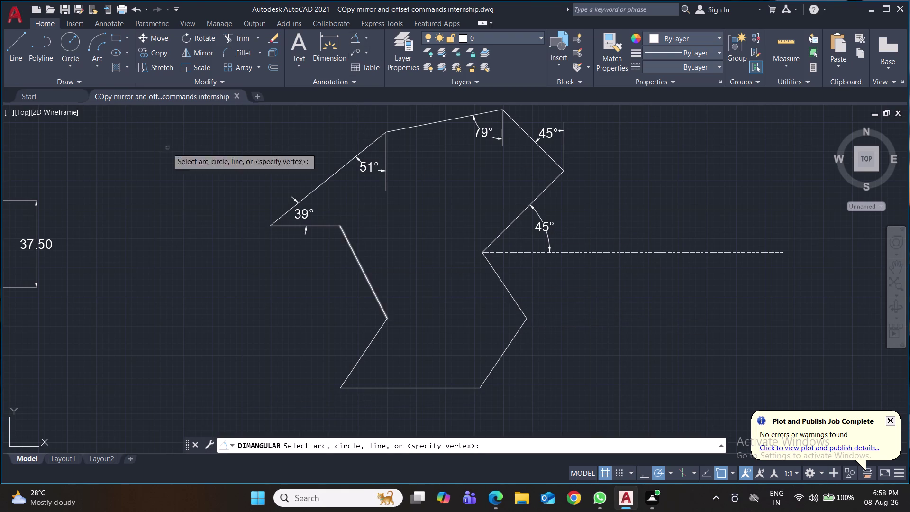
click(15, 54)
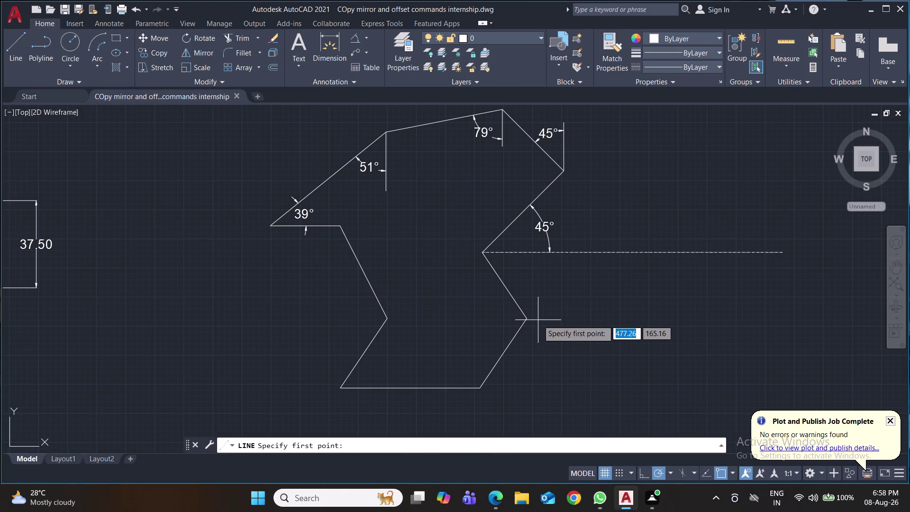
click(528, 320)
click(526, 294)
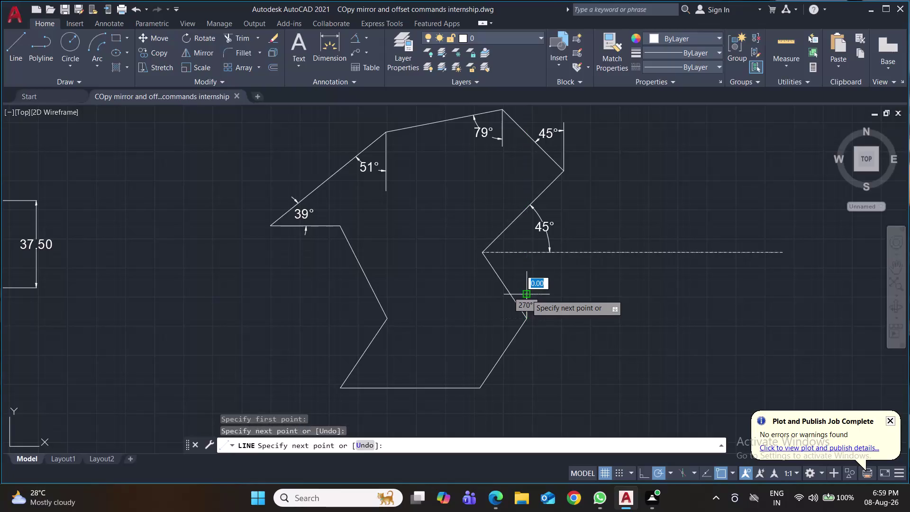
key(Return)
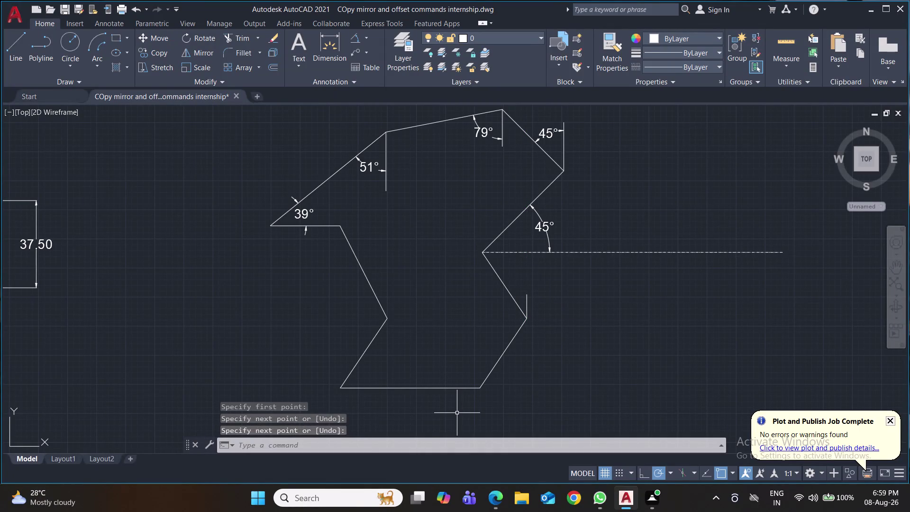
key(space)
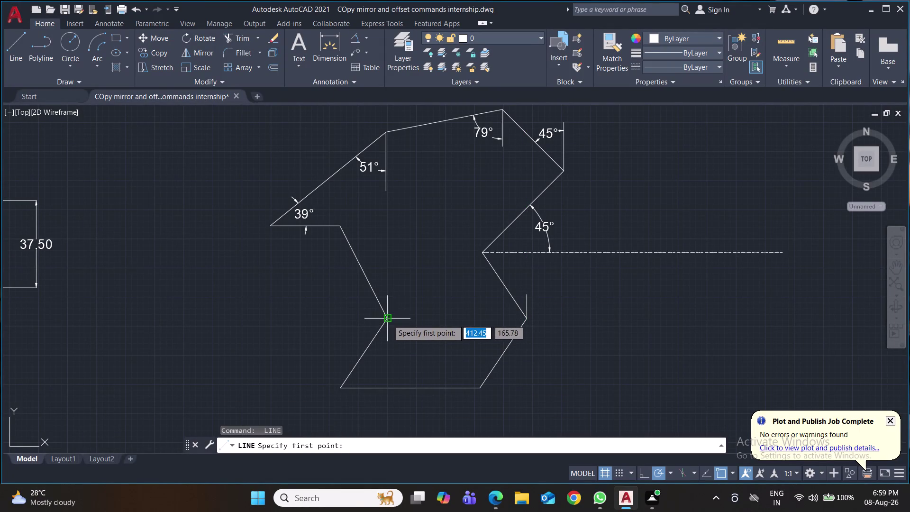
click(389, 319)
click(385, 343)
key(Return)
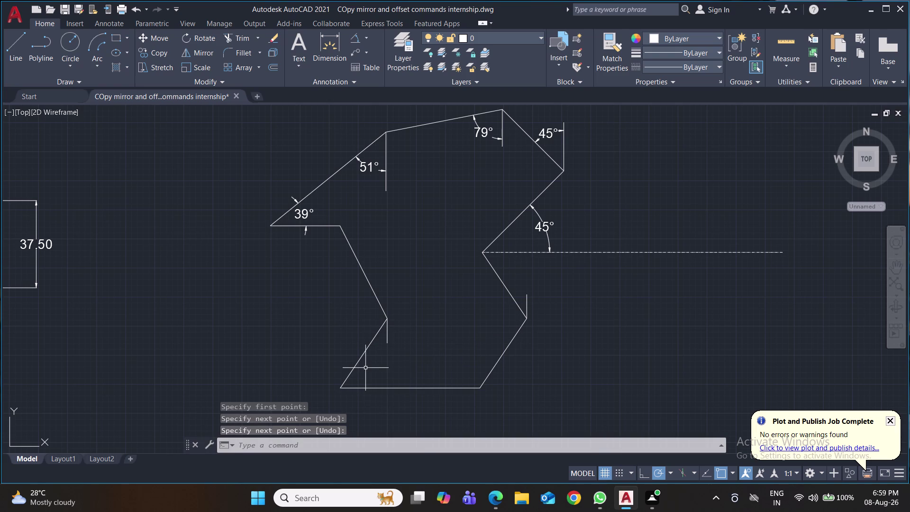
key(space)
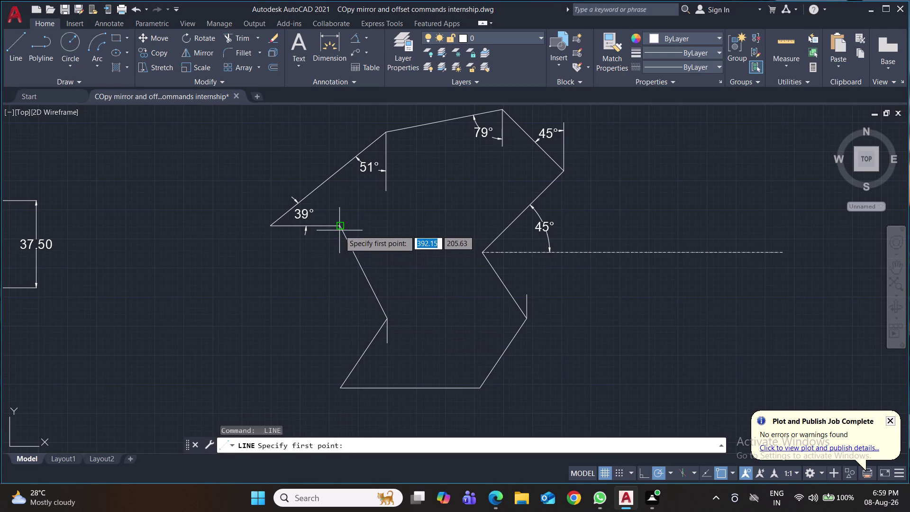
click(340, 228)
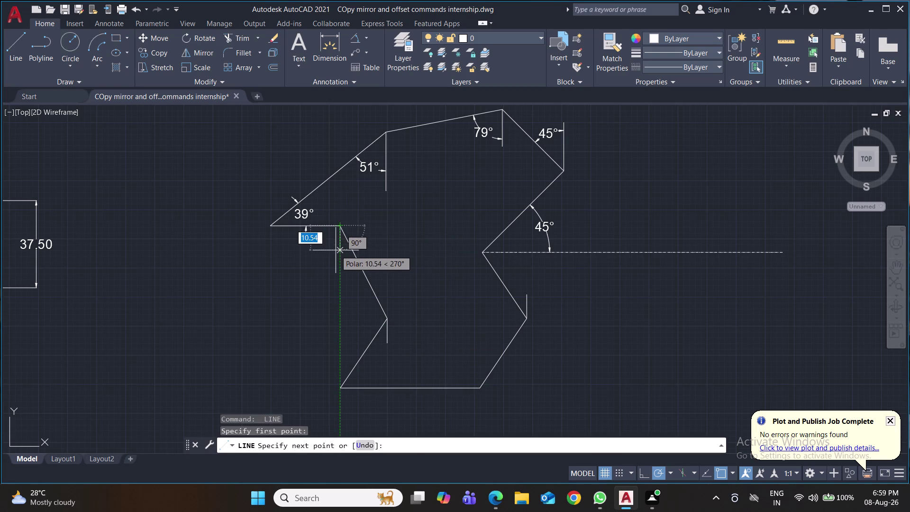
click(335, 251)
key(Return)
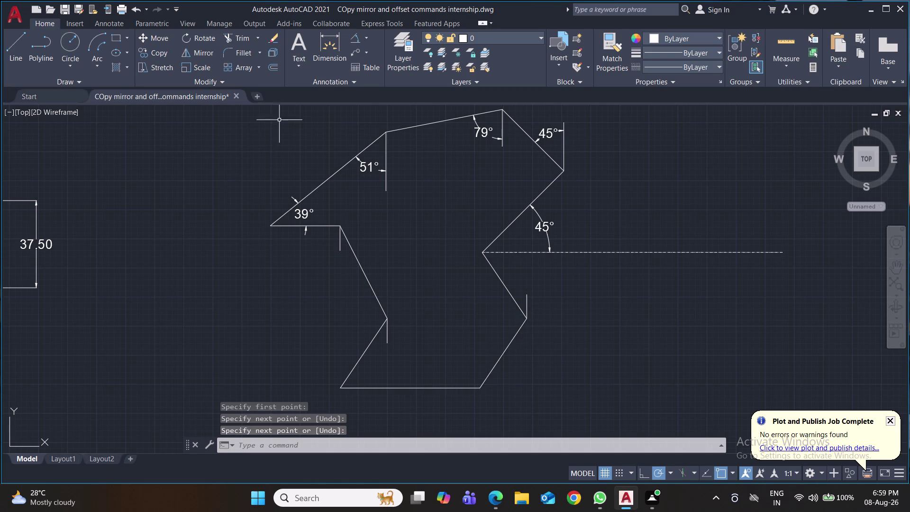
click(352, 38)
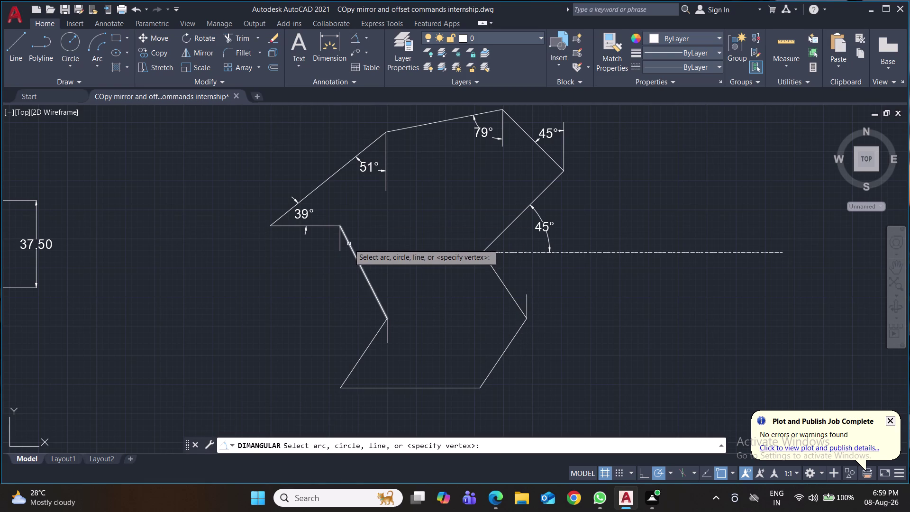
Add 27° and 34° angle dimensions between sloped edges and vertical reference lines.
click(349, 244)
click(340, 241)
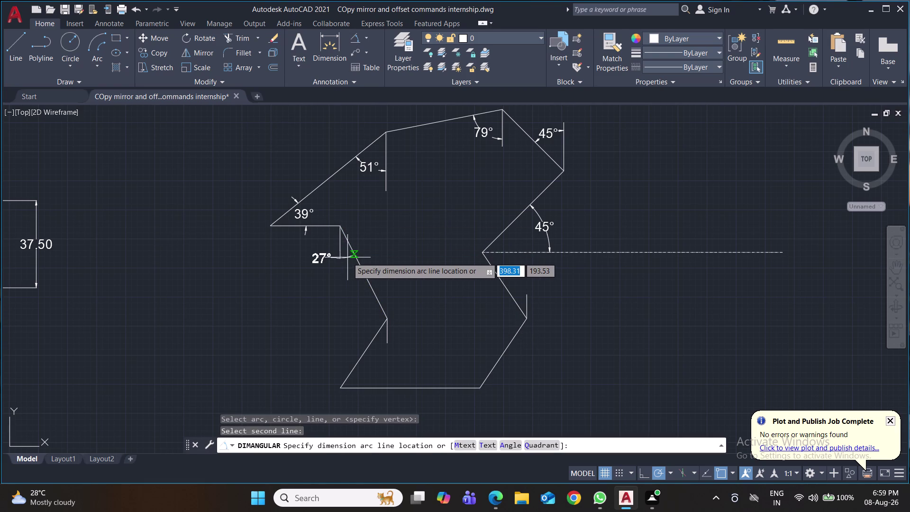
click(346, 254)
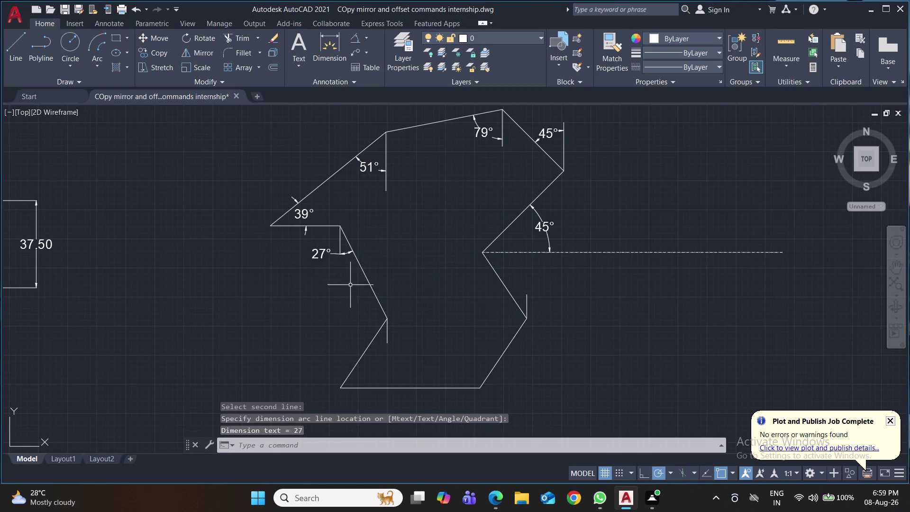
key(space)
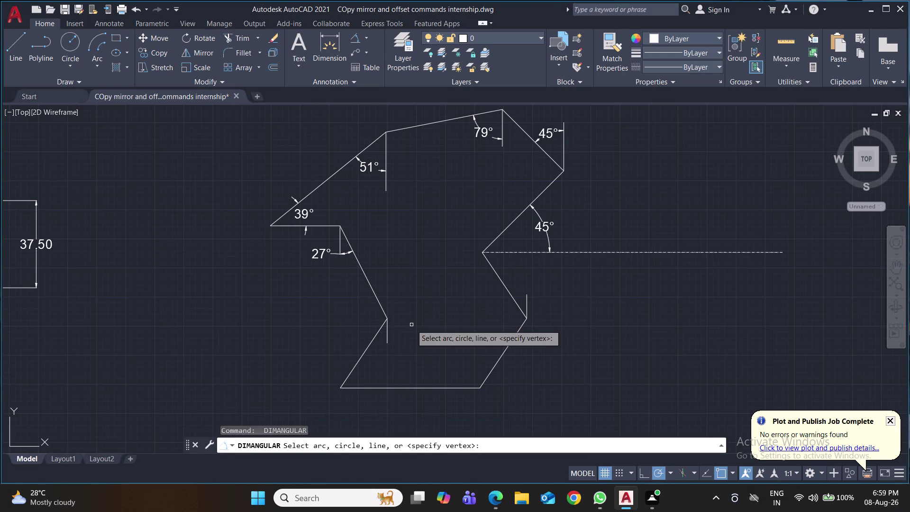
click(379, 334)
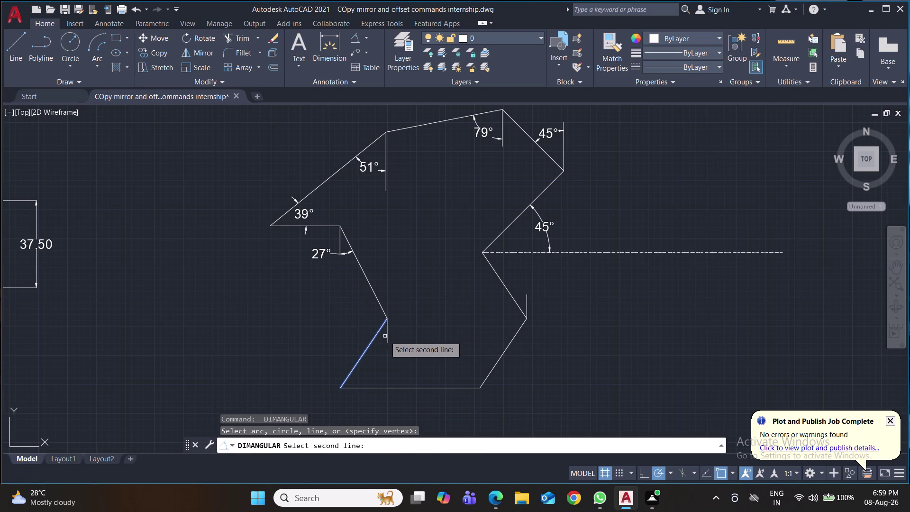
click(387, 337)
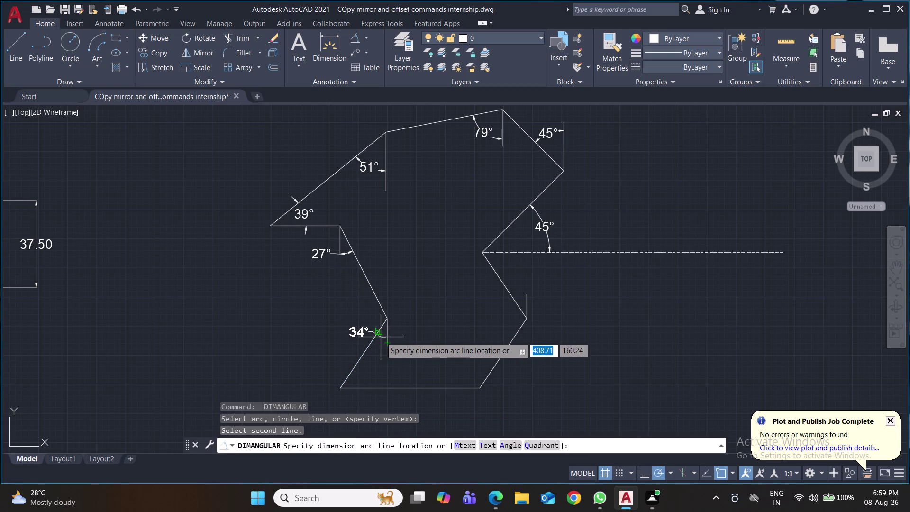
click(380, 337)
key(space)
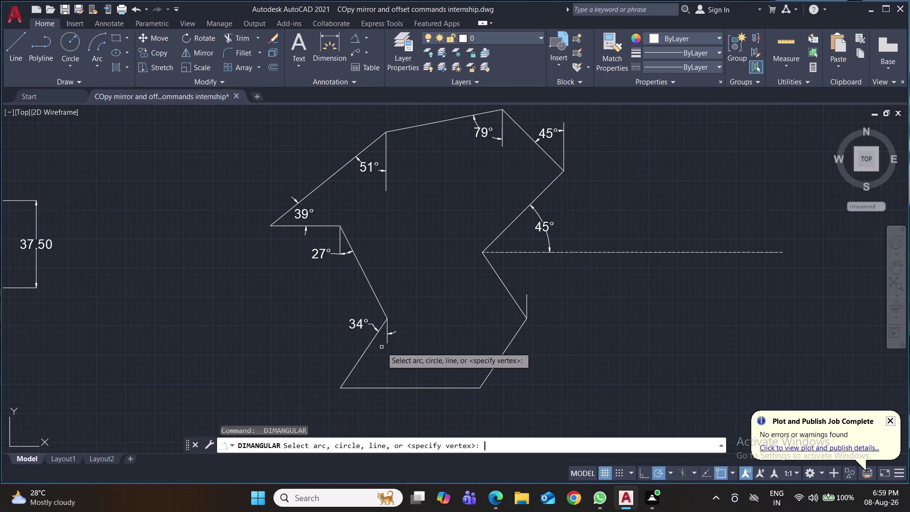
Place an unwanted 146° angle at the lower-right vertex and undo it.
click(528, 306)
click(515, 302)
click(515, 293)
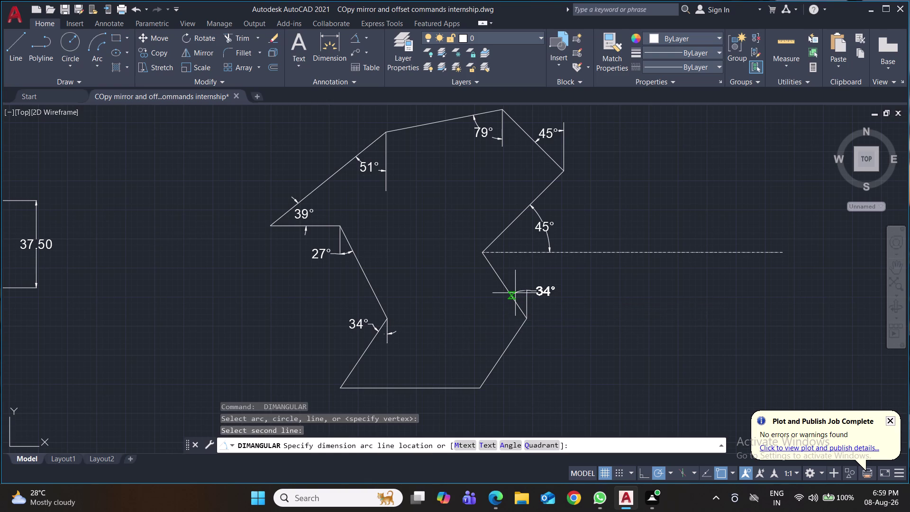
key(ctrl+z)
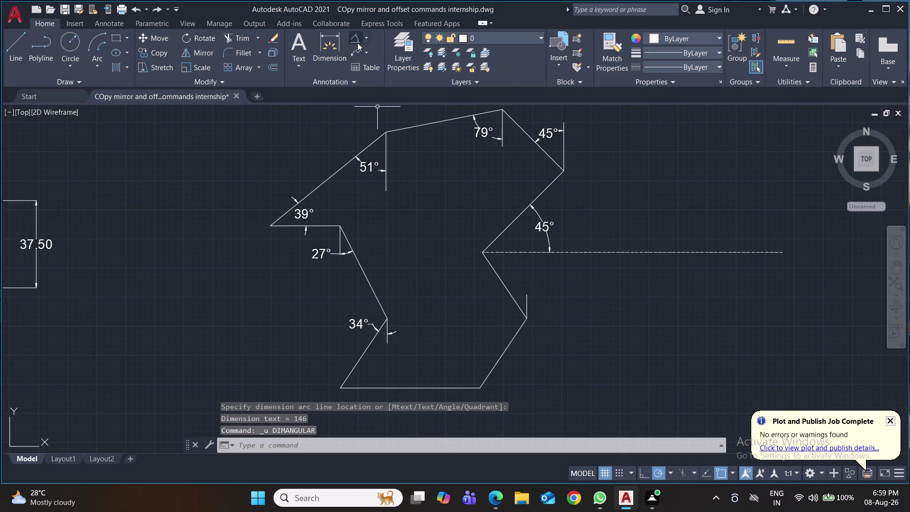
Dimension the lower right edge with a 34° angle against the short vertical reference.
click(357, 42)
click(528, 304)
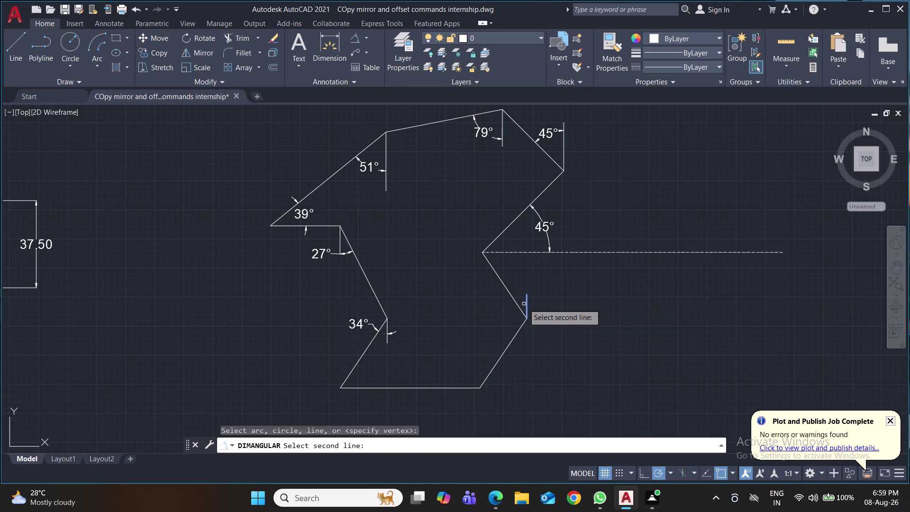
click(517, 304)
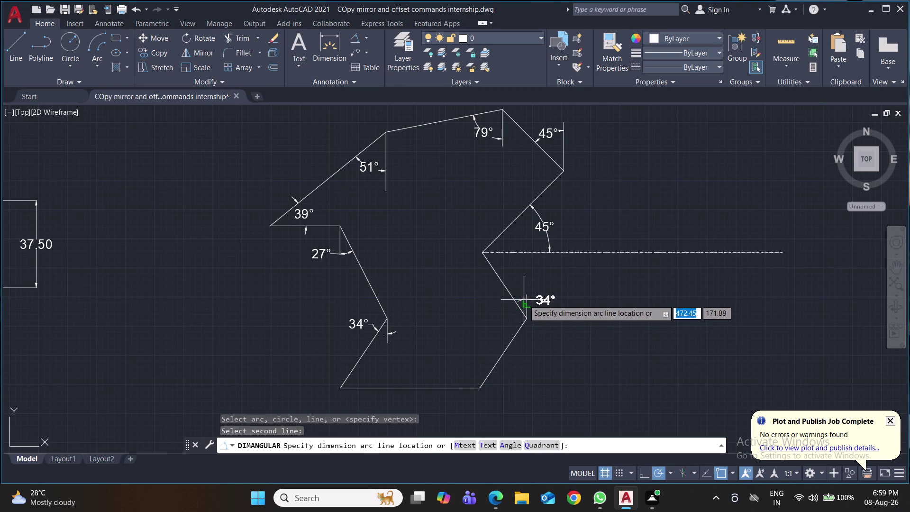
scroll(up, 3)
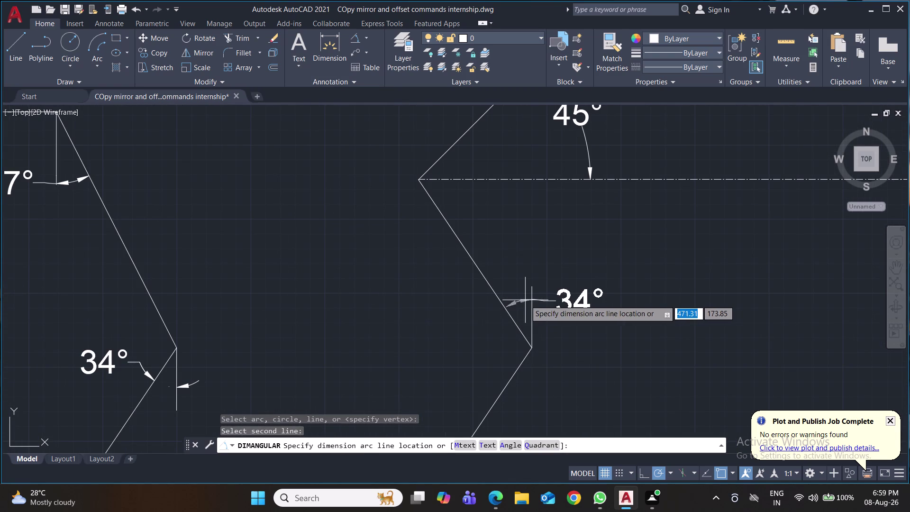
click(525, 300)
scroll(down, 3)
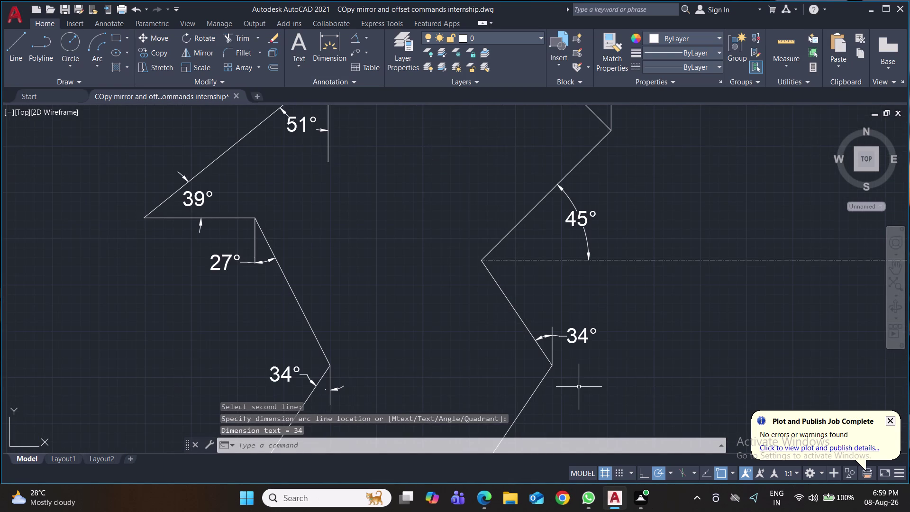
scroll(down, 3)
middle_drag(579, 386, 557, 308)
scroll(up, 3)
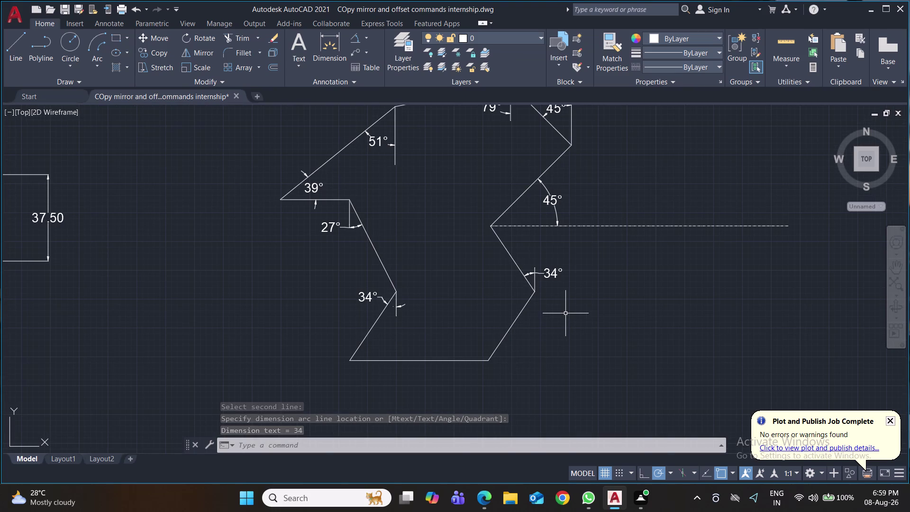
Add a 124° angle dimension inside the bottom right corner, then pan out.
key(space)
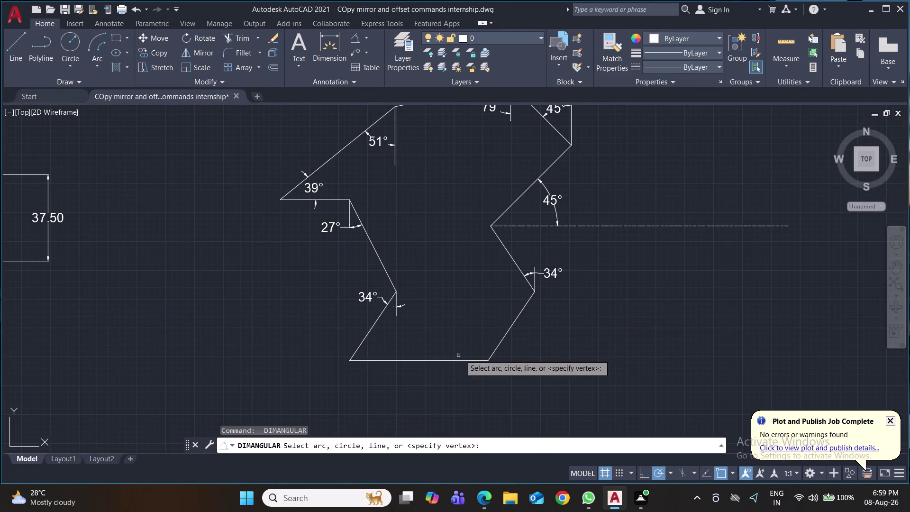
click(471, 361)
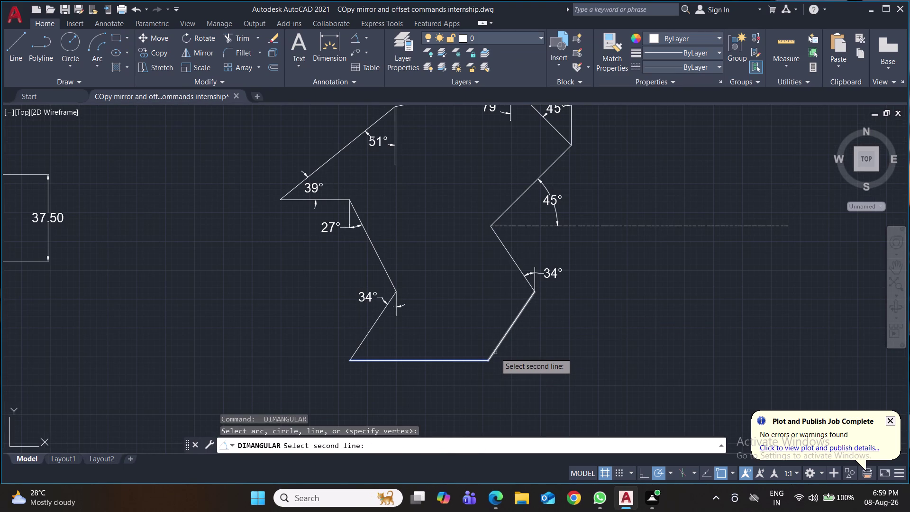
click(495, 350)
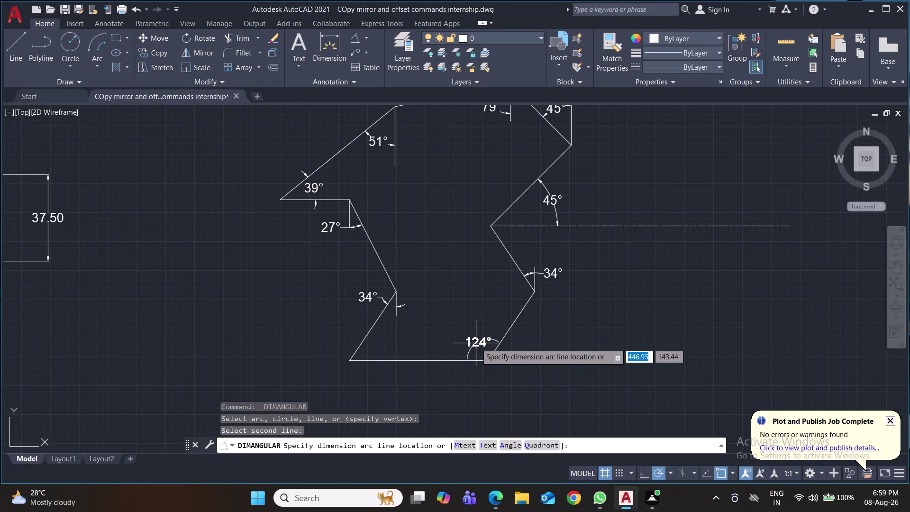
click(477, 342)
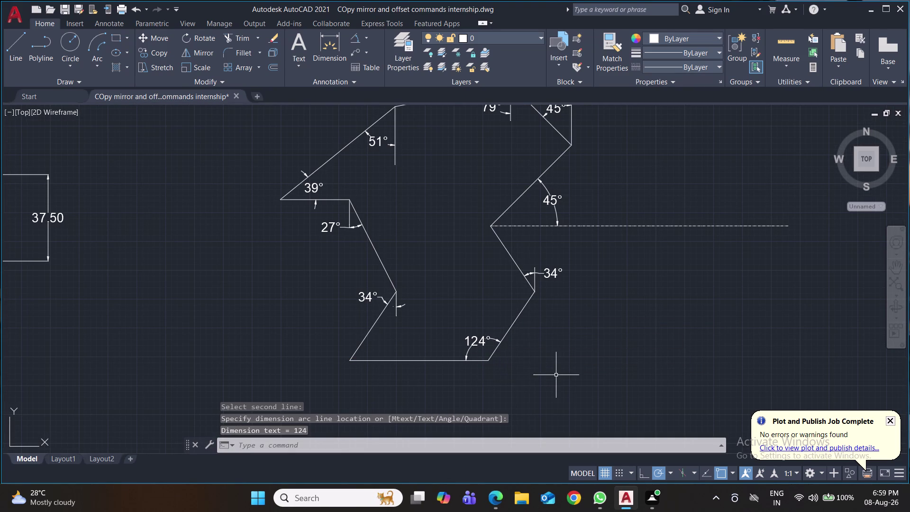
scroll(down, 3)
middle_drag(695, 368, 624, 370)
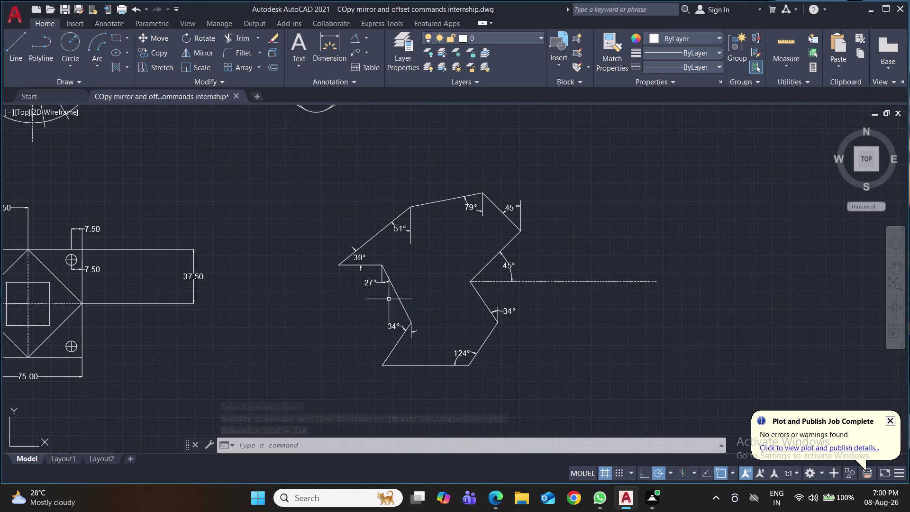
Draw a short vertical helper line across the dashed reference line.
click(13, 38)
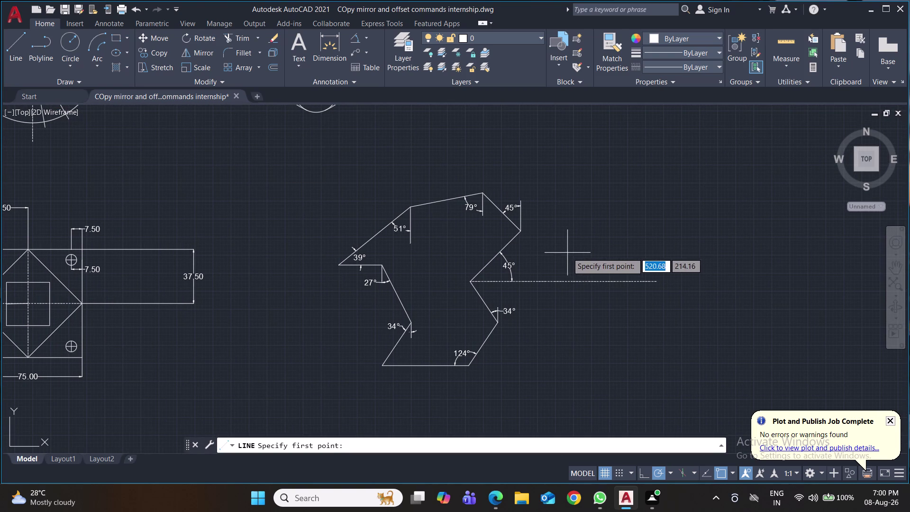
click(563, 252)
click(563, 321)
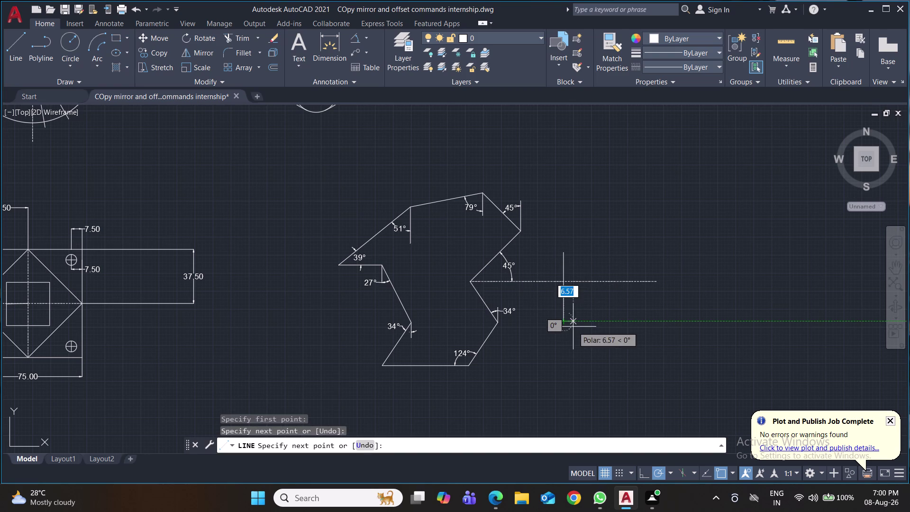
key(Return)
Trim the dashed line at the helper line, remove the helper line, and save.
text(t)
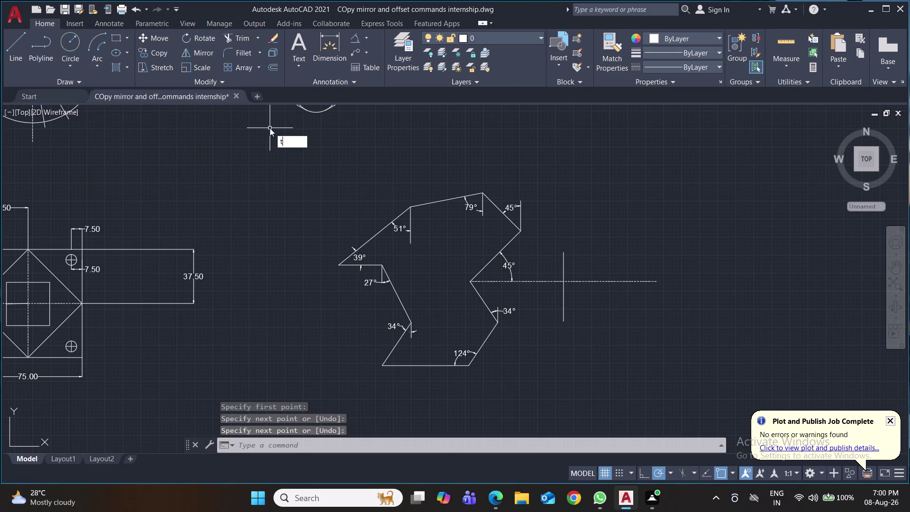
text(r)
key(Return)
drag(590, 264, 590, 268)
click(576, 302)
click(564, 296)
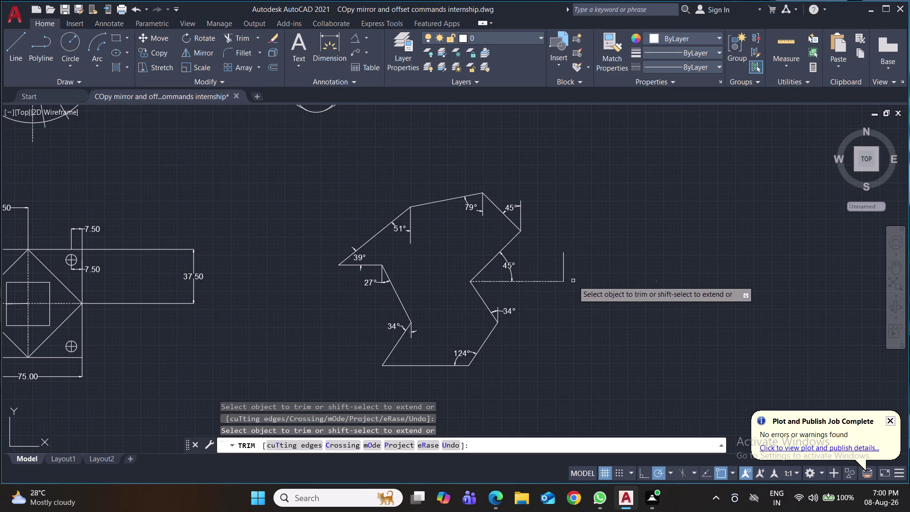
click(564, 270)
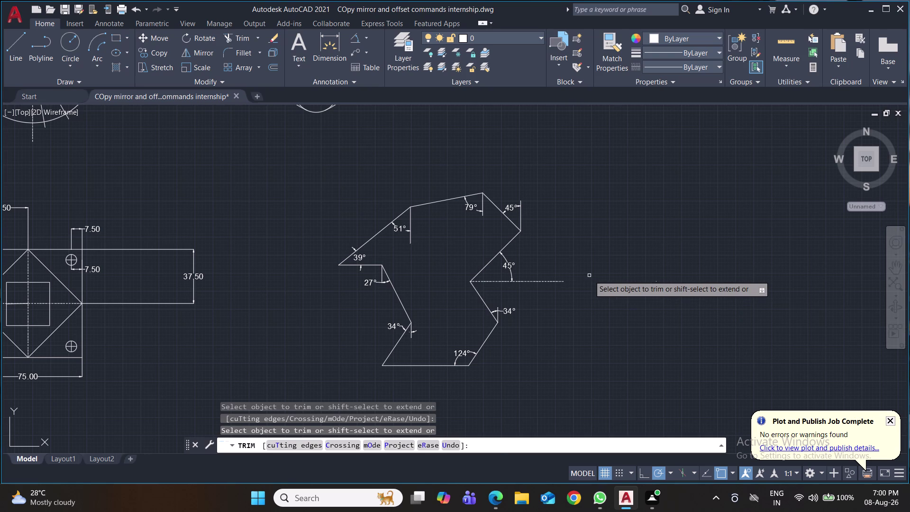
key(ctrl+s)
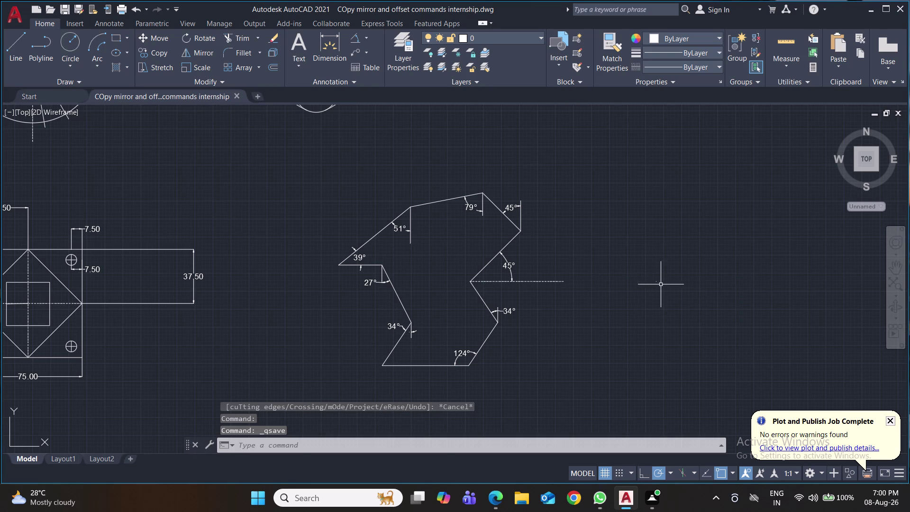
Select the 45° angle dimension, save again, and pan over the outline.
click(658, 280)
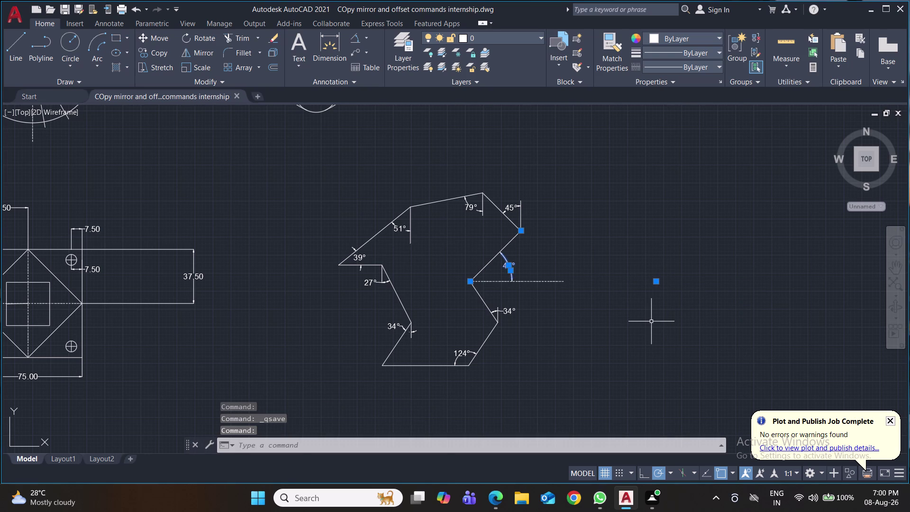
key(ctrl+s)
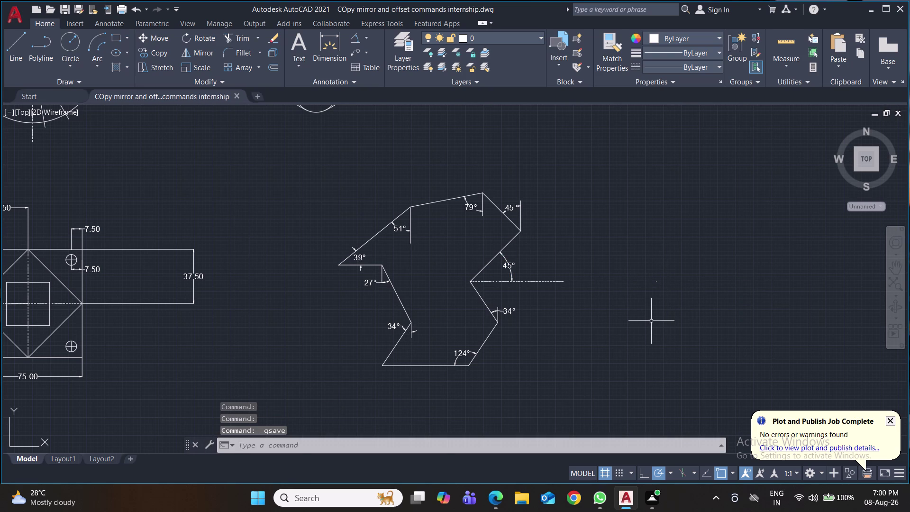
scroll(up, 3)
middle_drag(597, 355, 706, 370)
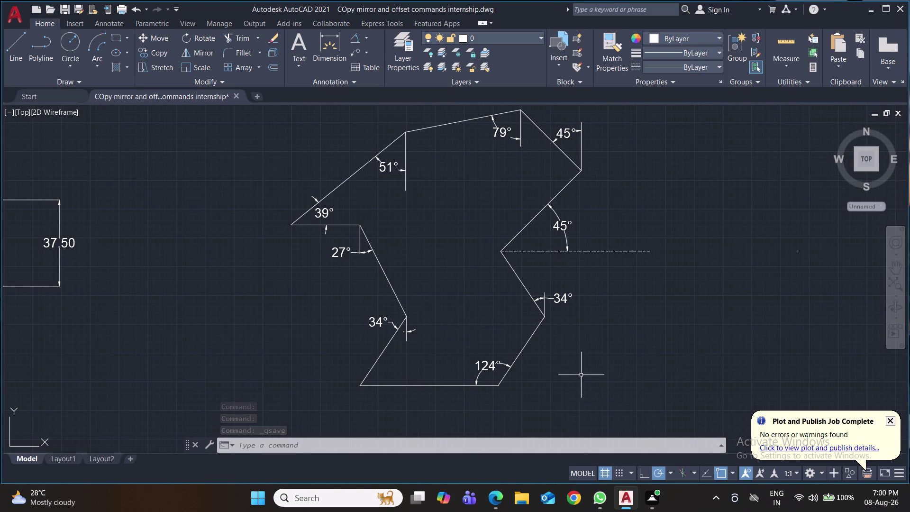
scroll(down, 3)
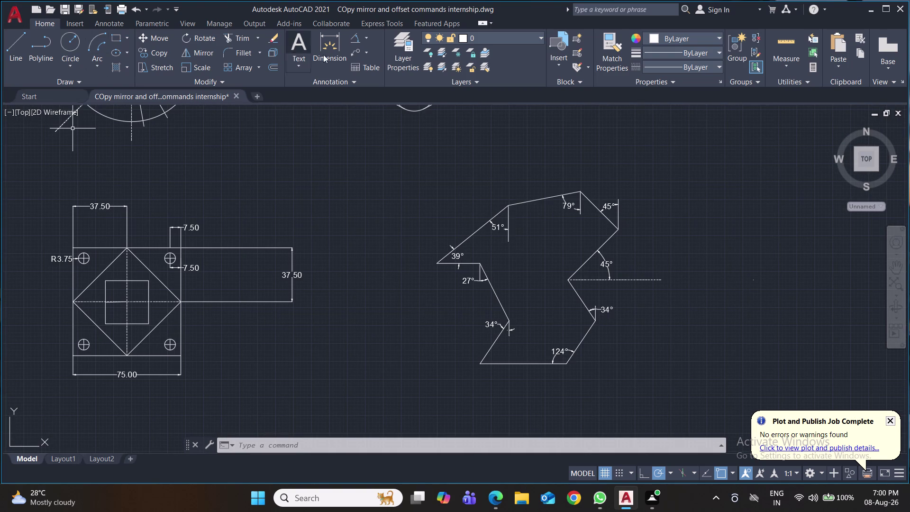
click(368, 42)
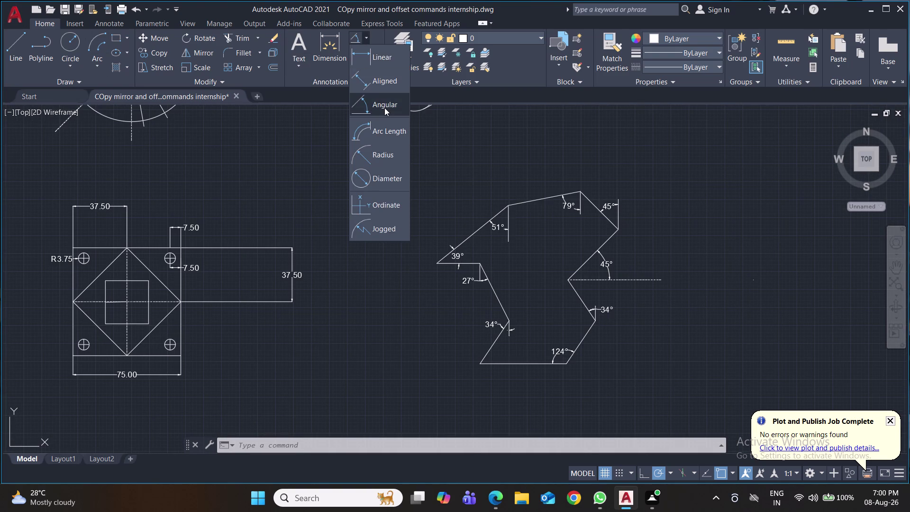
click(383, 105)
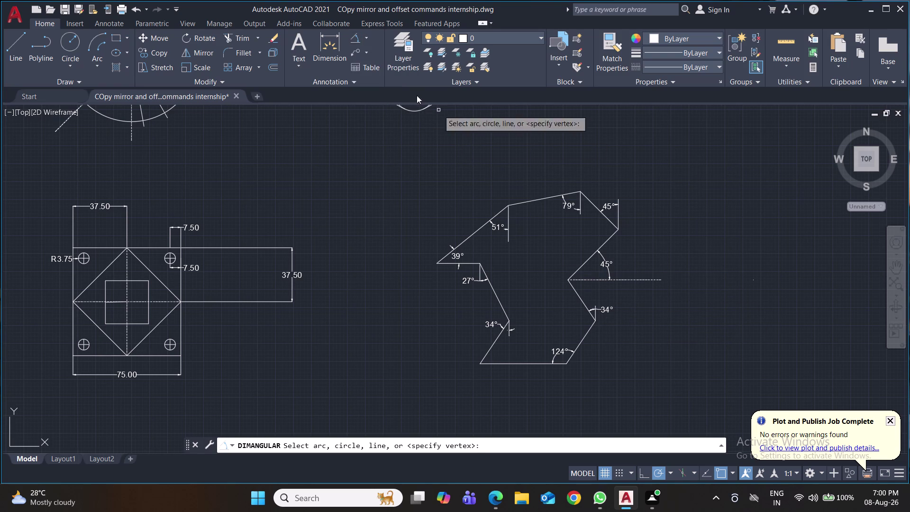
click(368, 40)
click(372, 77)
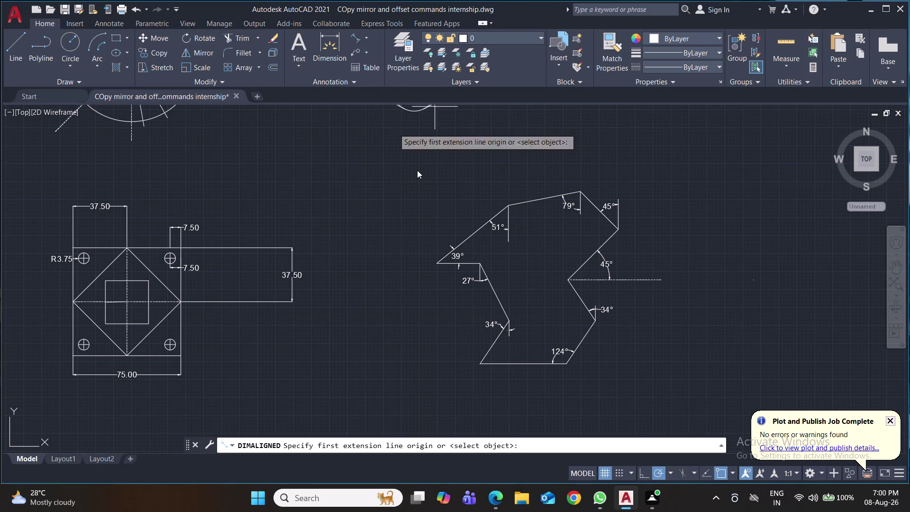
click(568, 281)
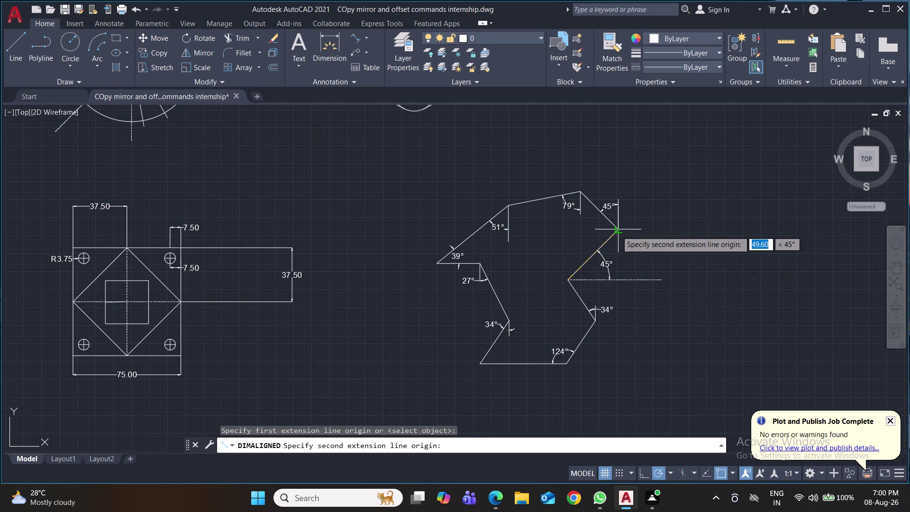
click(616, 231)
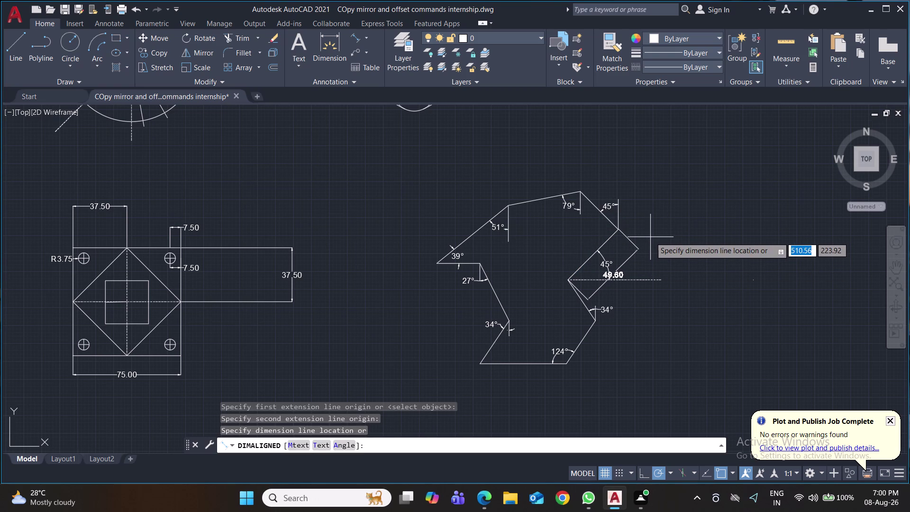
key(ctrl+z)
key(Escape)
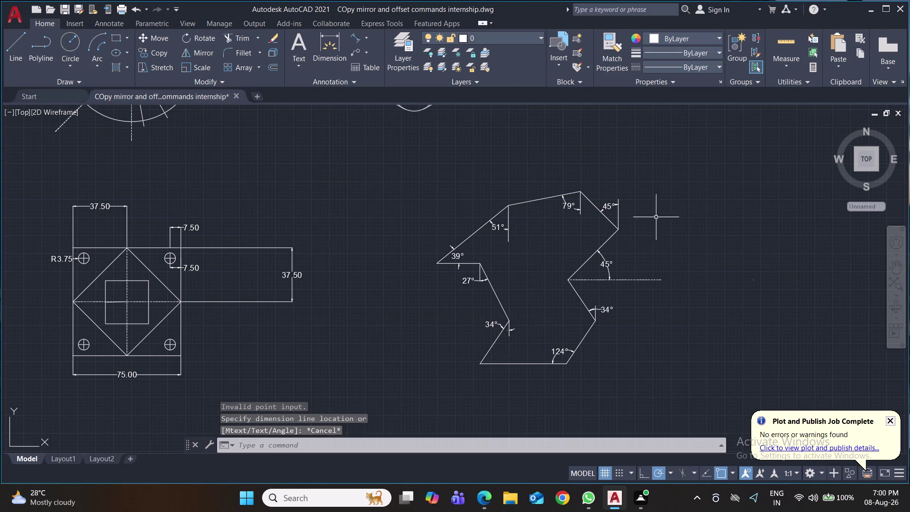
scroll(down, 3)
scroll(up, 3)
scroll(up, 3)
middle_drag(685, 280, 571, 433)
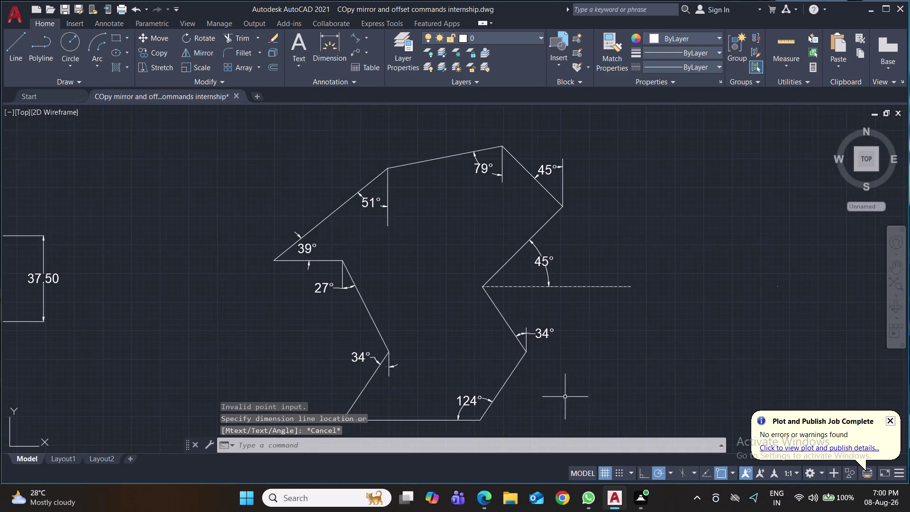
scroll(up, 3)
middle_drag(595, 308, 573, 393)
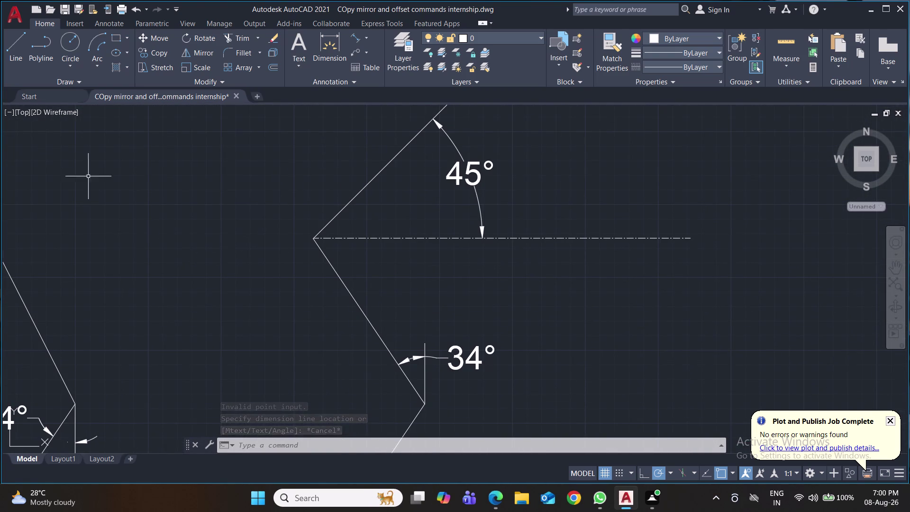
Add a 49.50 aligned dimension to the lower 45° diagonal edge.
click(356, 37)
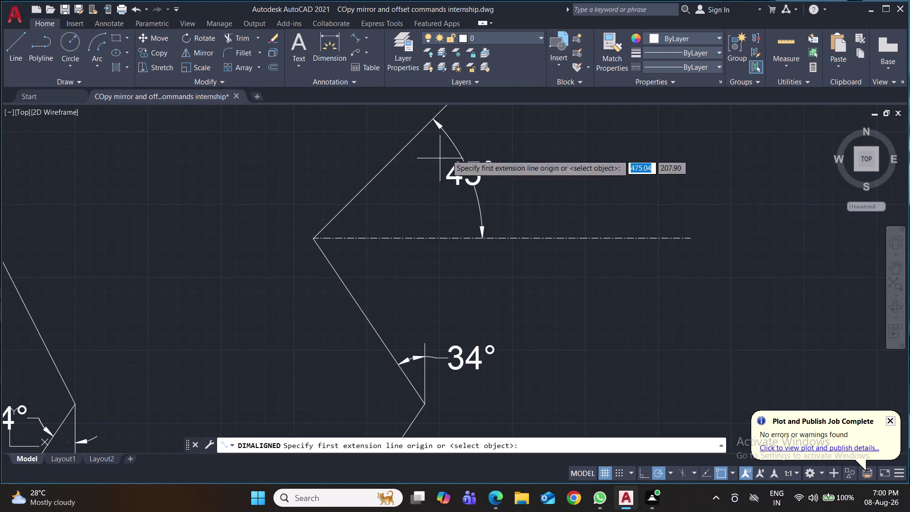
middle_drag(456, 126, 452, 179)
middle_drag(507, 164, 504, 229)
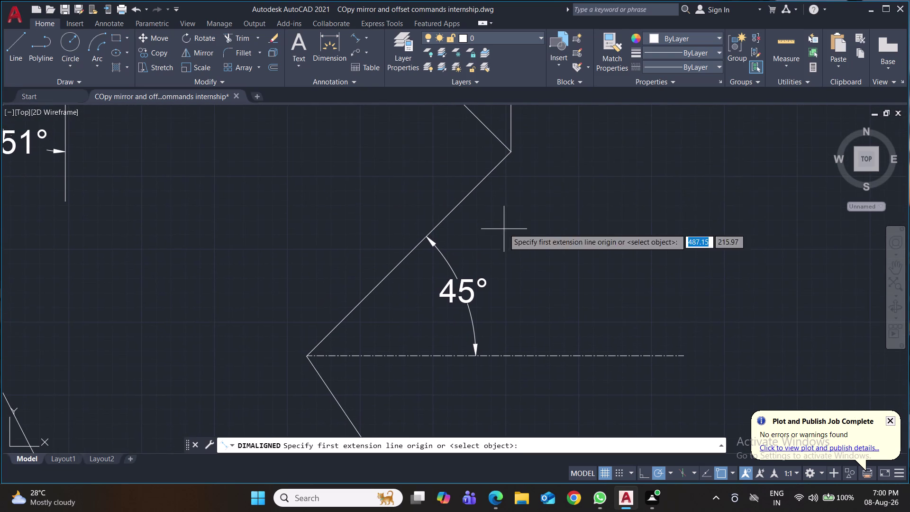
click(512, 153)
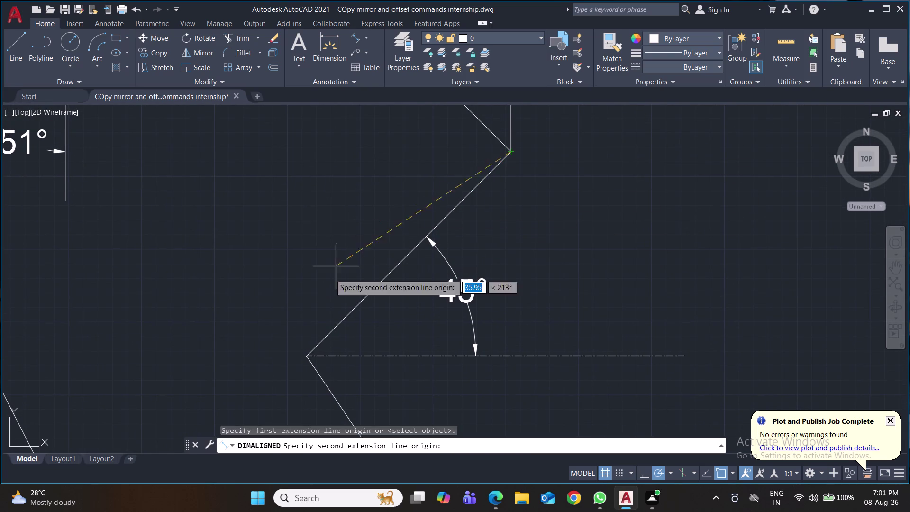
click(310, 355)
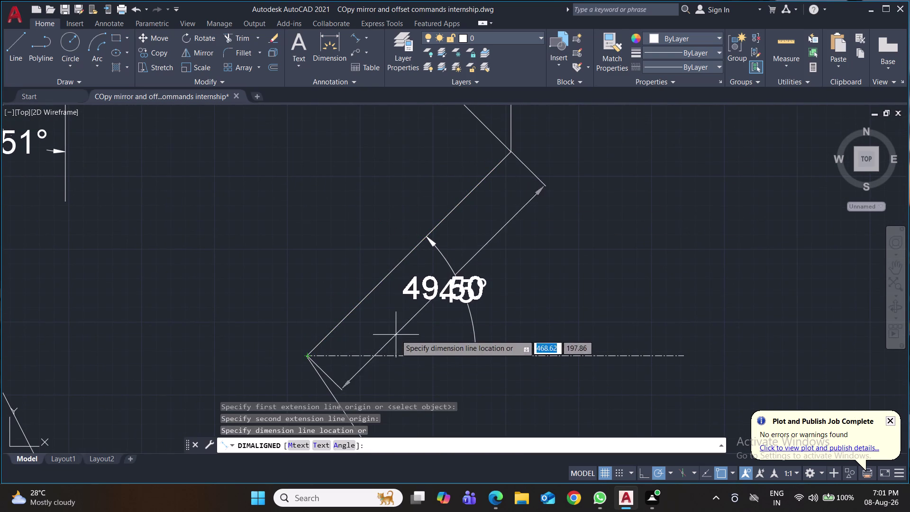
click(519, 300)
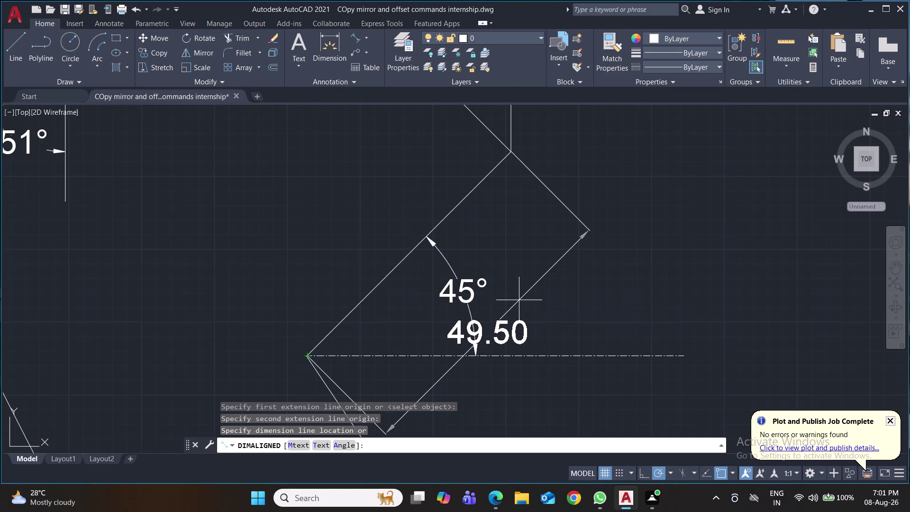
middle_drag(651, 275, 568, 423)
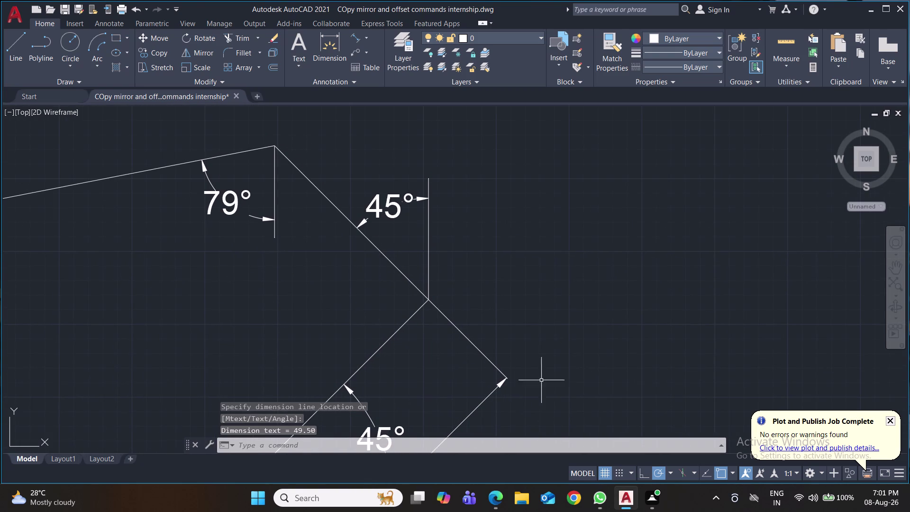
Repeat DIMALIGNED via MULTIPLE and dimension the upper diagonal edge at 37.36.
key(space)
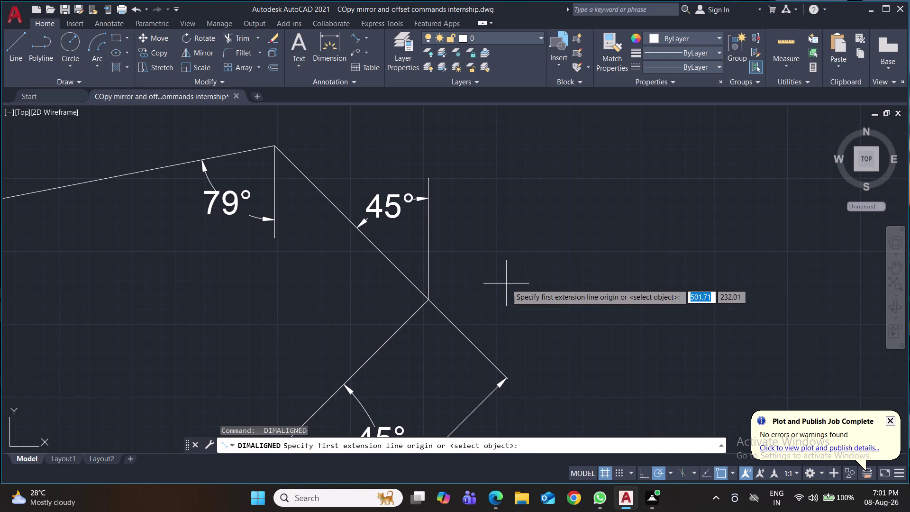
key(Escape)
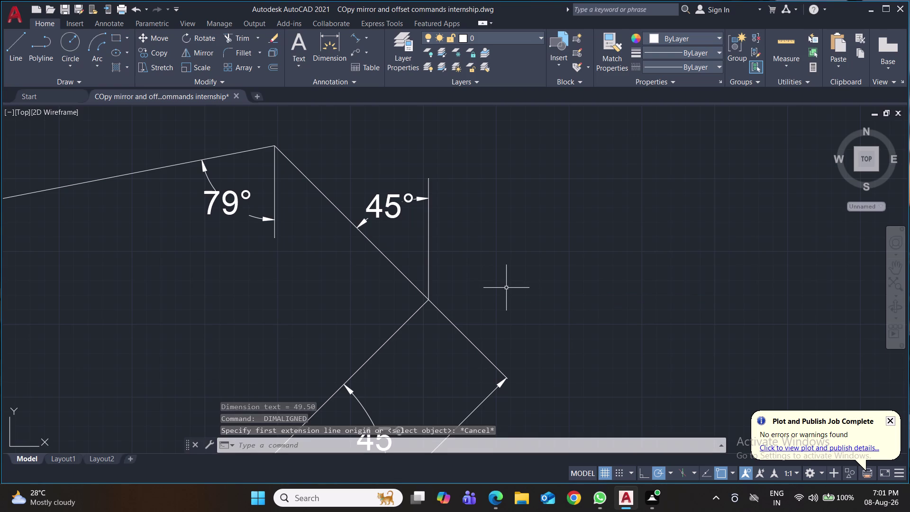
text(mul)
key(Return)
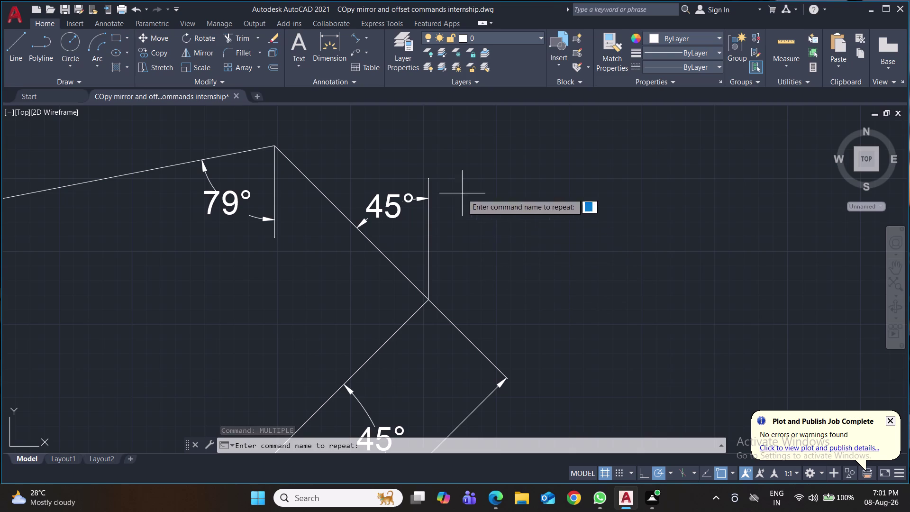
click(358, 38)
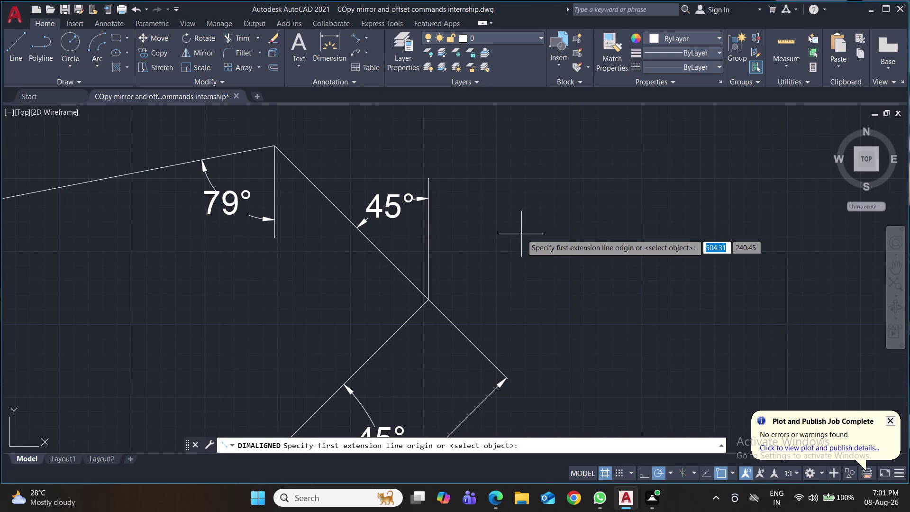
click(430, 299)
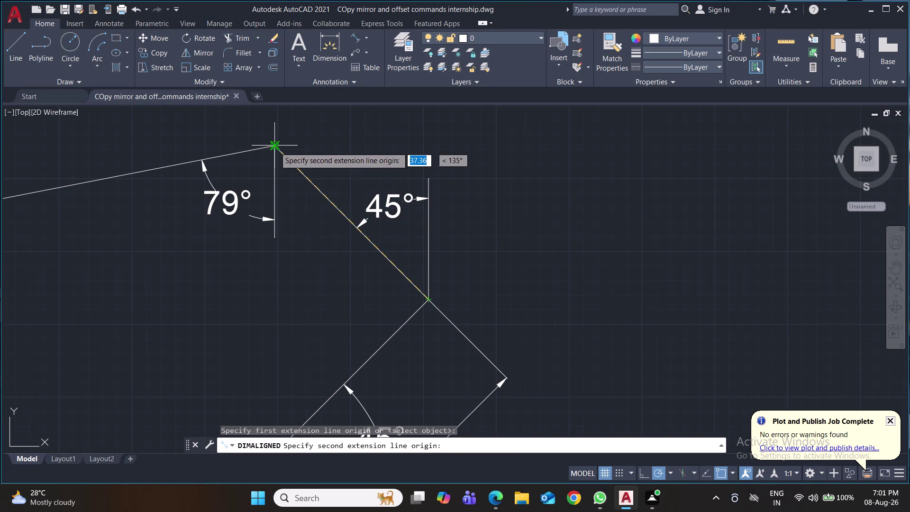
click(275, 147)
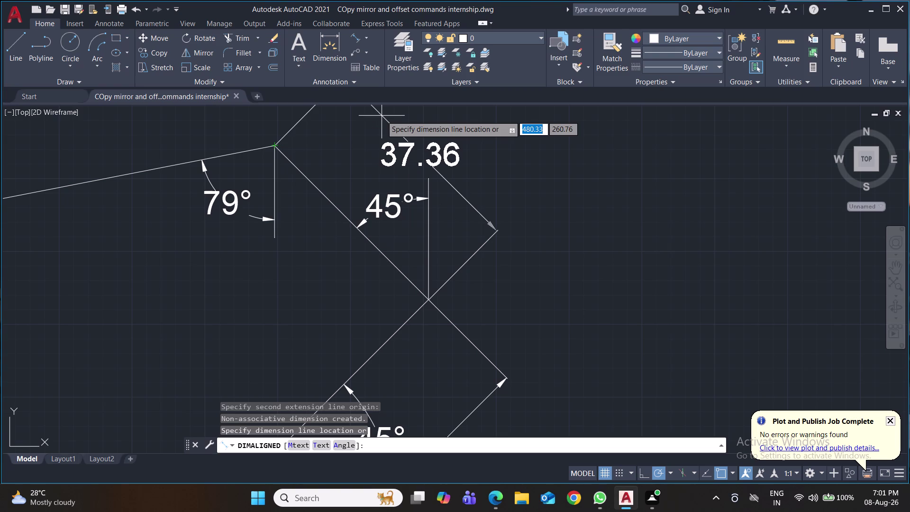
click(382, 119)
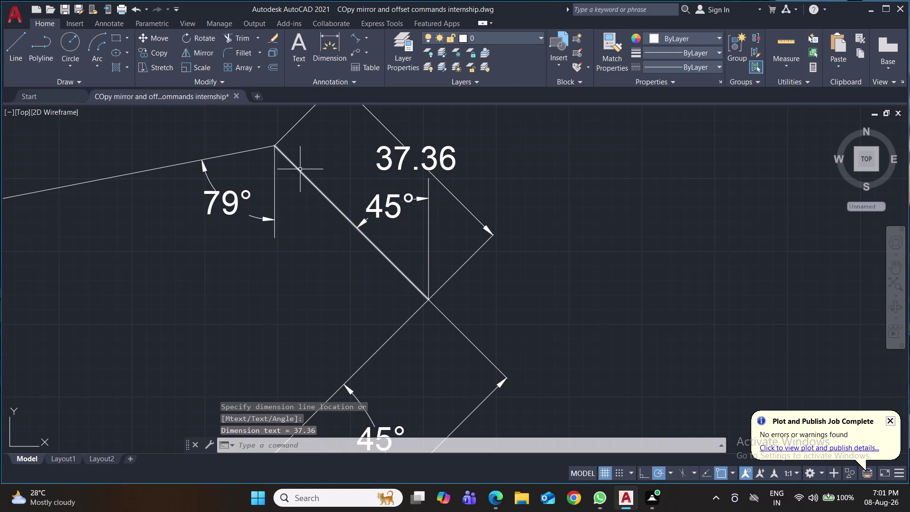
Start the next aligned dimension from the corner at the 79° angle.
key(space)
scroll(down, 3)
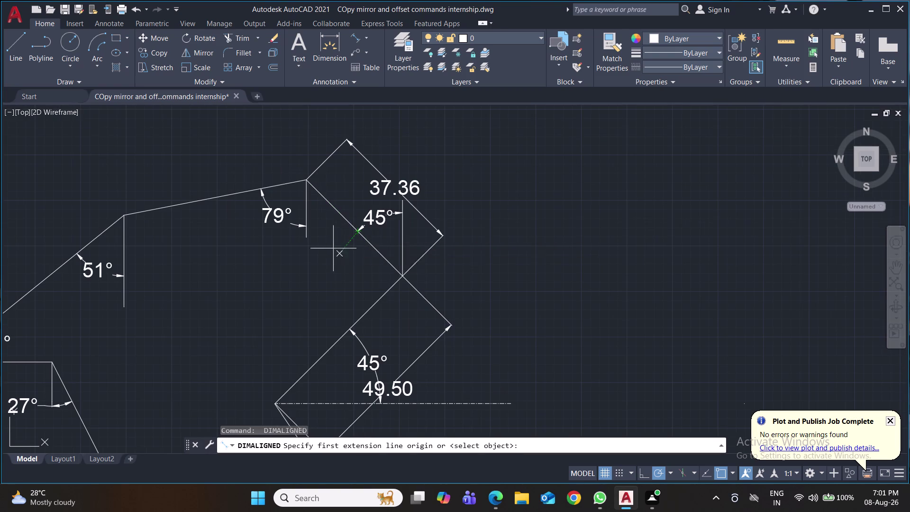
click(307, 180)
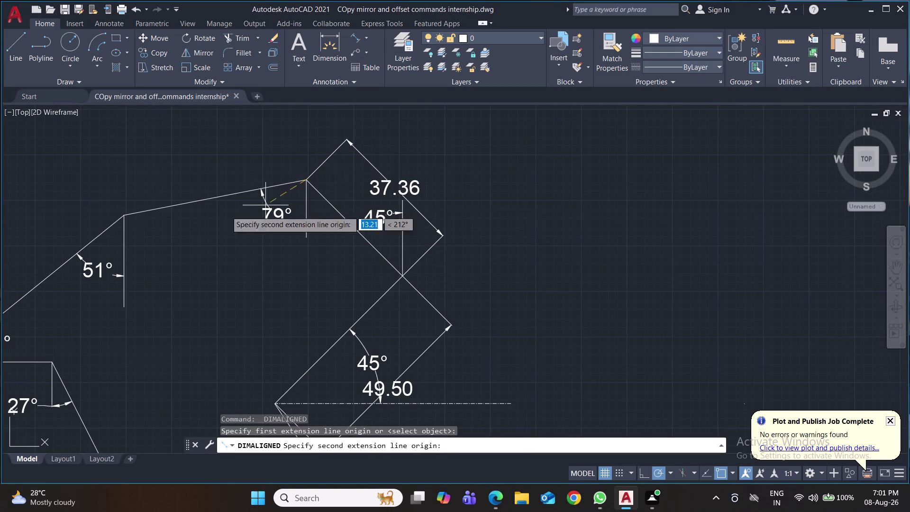
Dimension the 79°–51° top edge at 50.99 and the 51°–39° edge at 64.03.
click(122, 214)
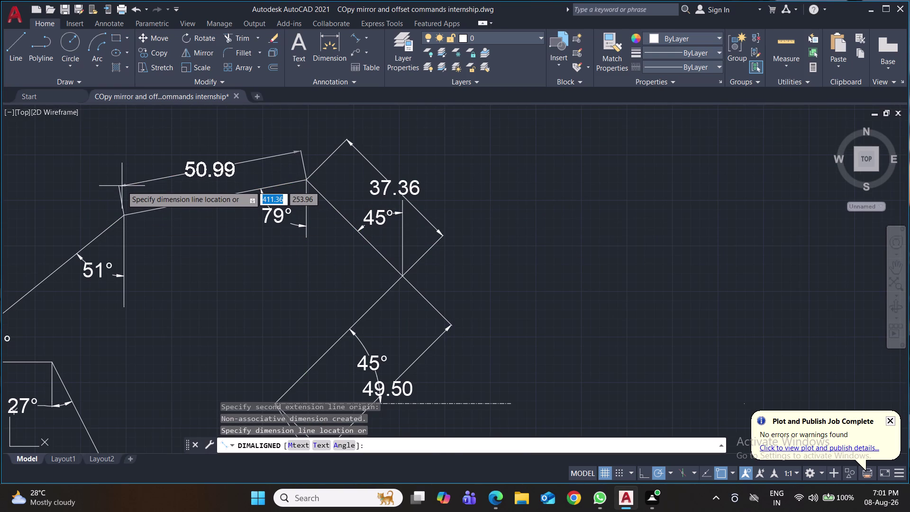
click(121, 186)
key(space)
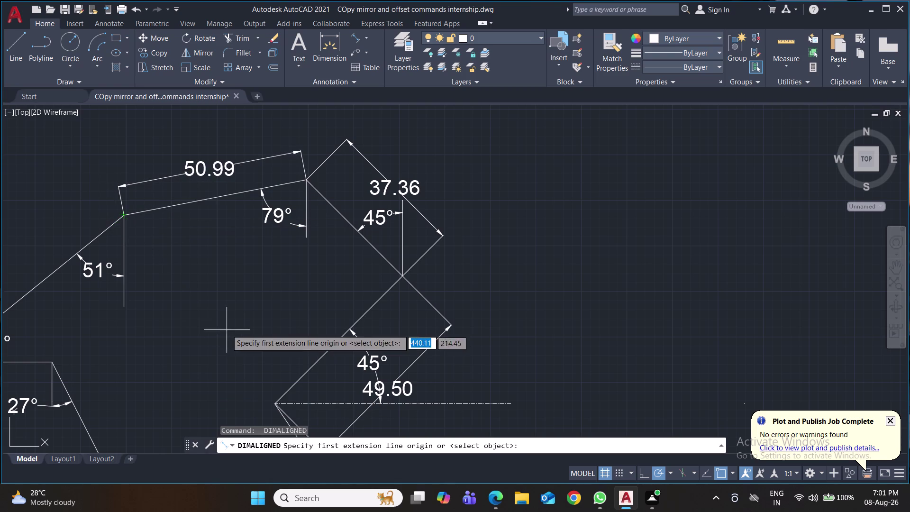
middle_drag(206, 303, 383, 300)
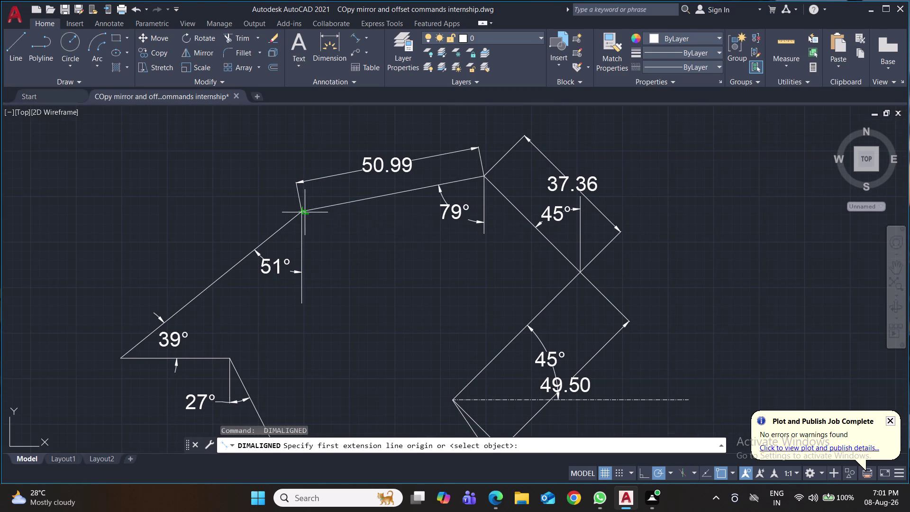
click(300, 213)
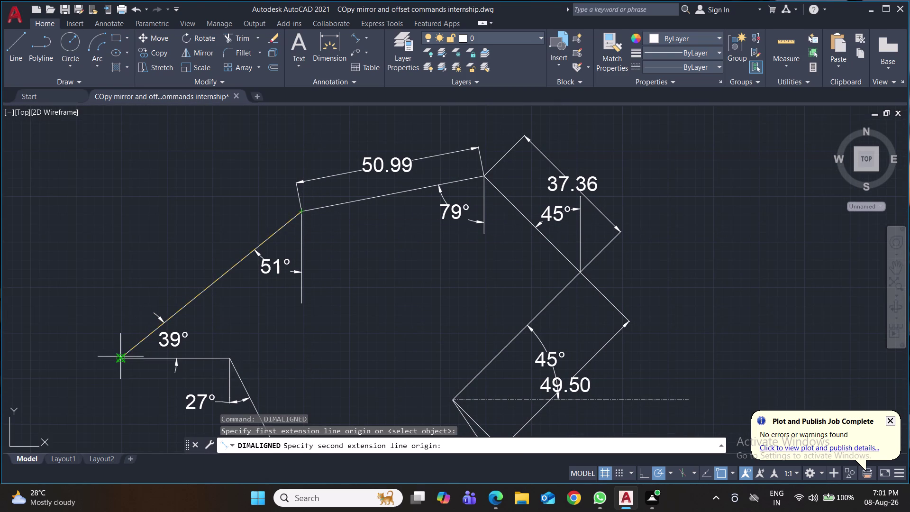
click(120, 357)
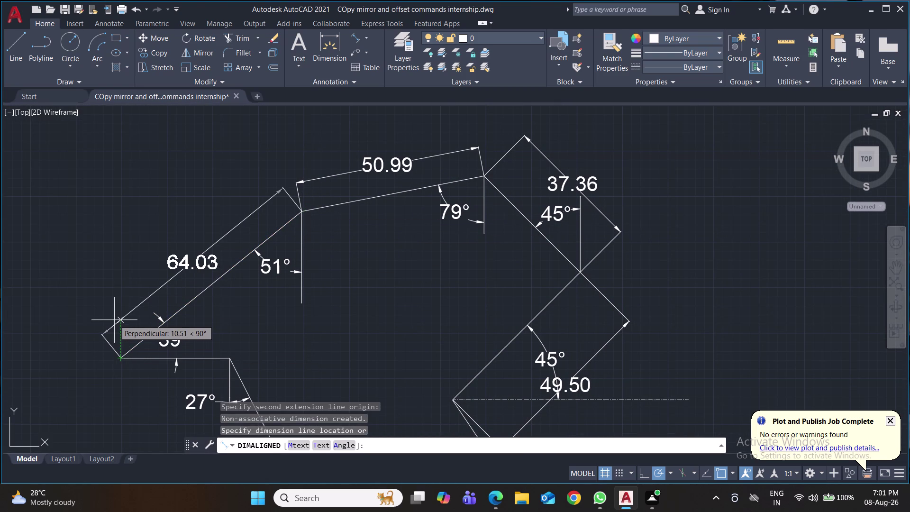
click(114, 320)
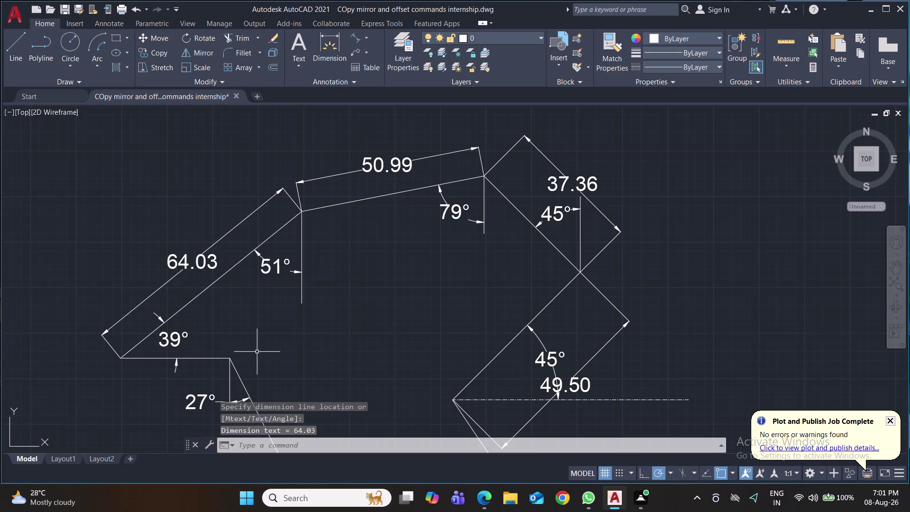
middle_drag(354, 341, 328, 222)
scroll(down, 3)
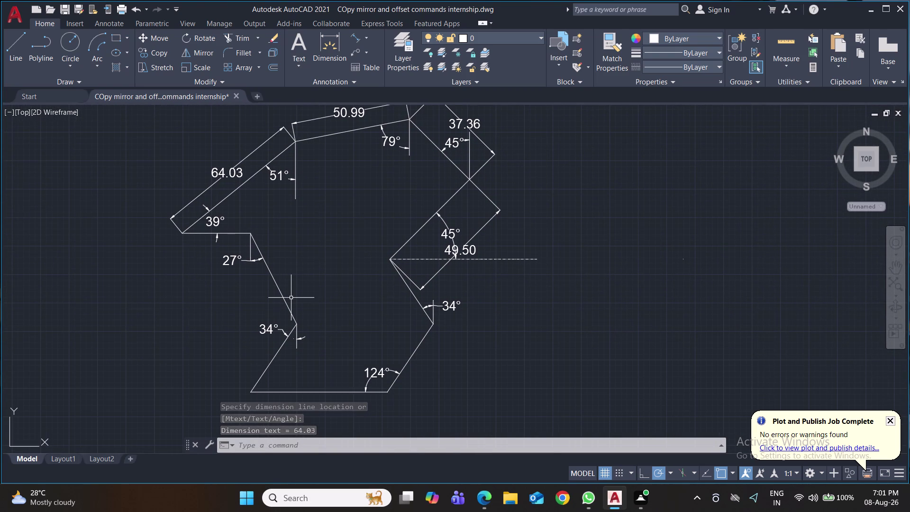
Add aligned 30.00 and 44.72 dimensions to the short horizontal edge and adjoining slanted edge.
scroll(up, 3)
key(space)
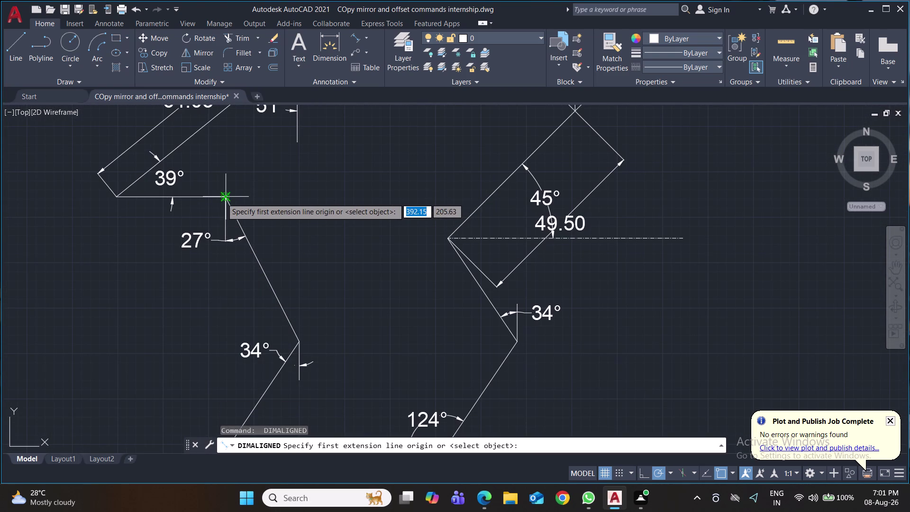
click(223, 198)
click(119, 197)
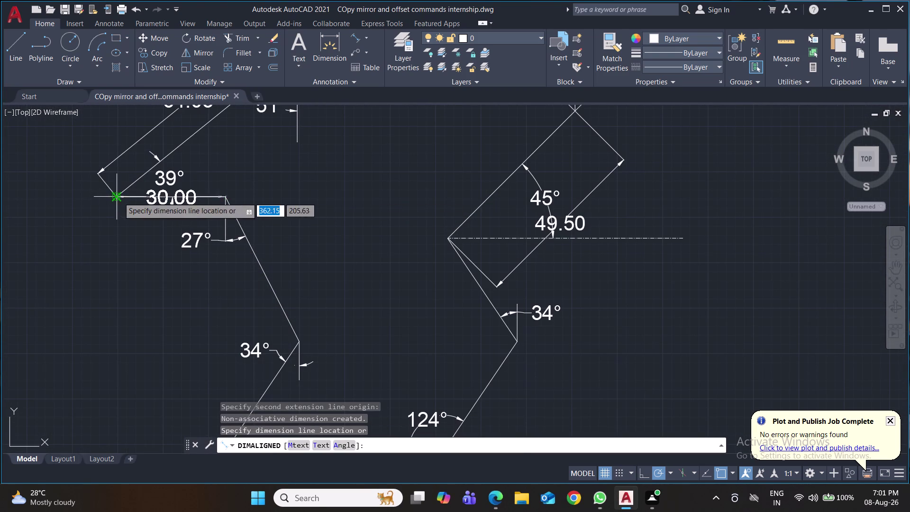
click(116, 213)
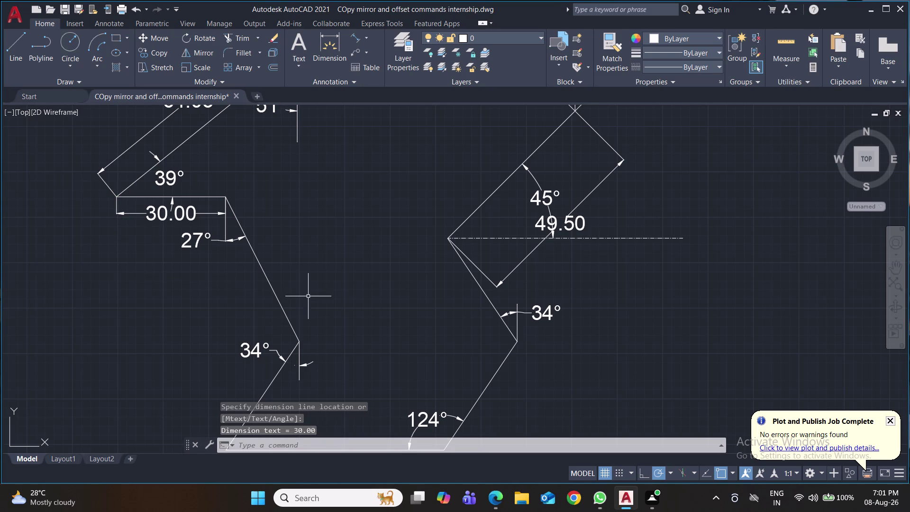
key(space)
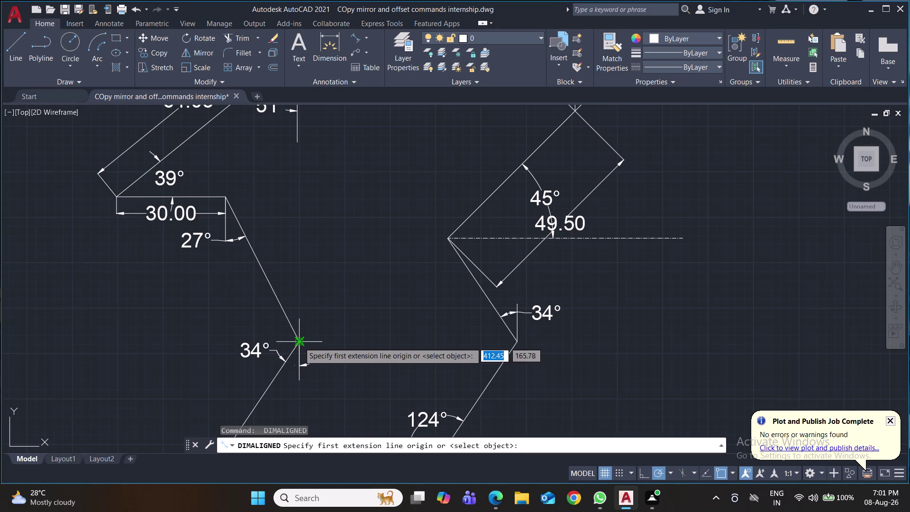
click(299, 342)
click(224, 198)
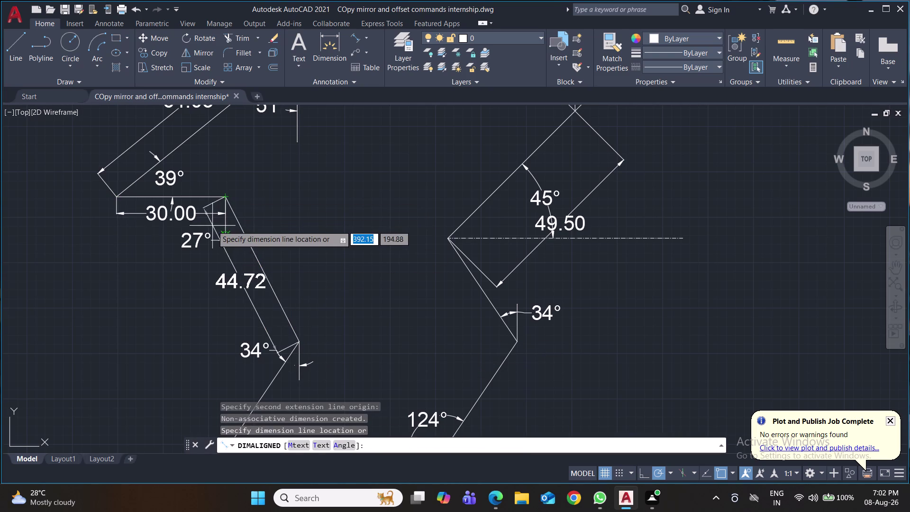
click(207, 233)
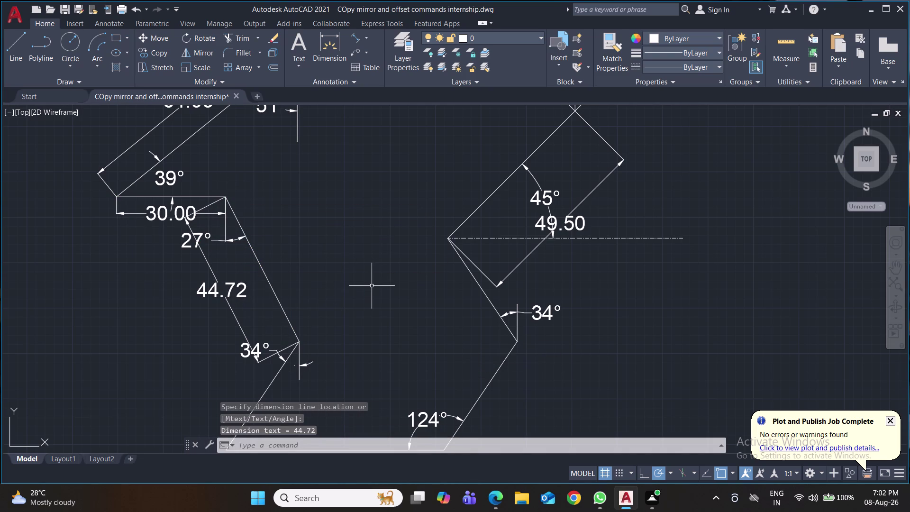
Dimension the lower left slanted edge at 36.06.
scroll(down, 3)
middle_drag(372, 286, 364, 227)
key(space)
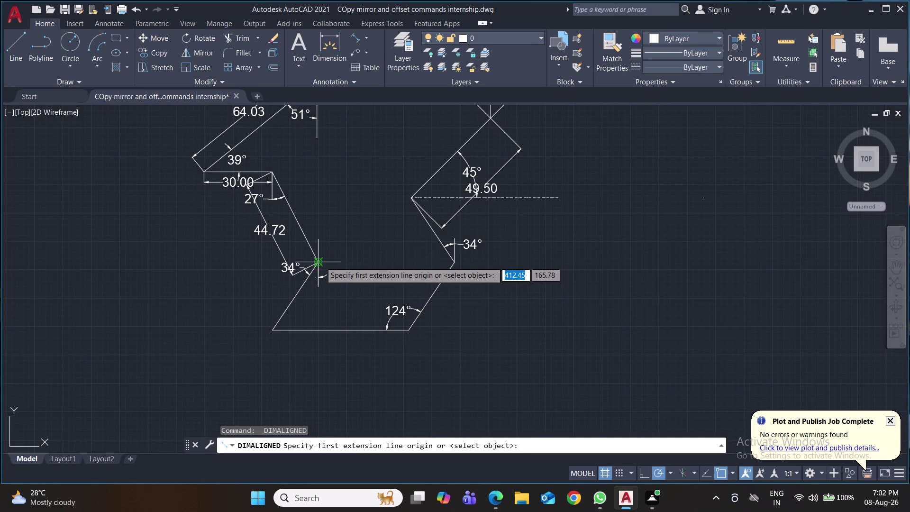
click(321, 266)
click(276, 327)
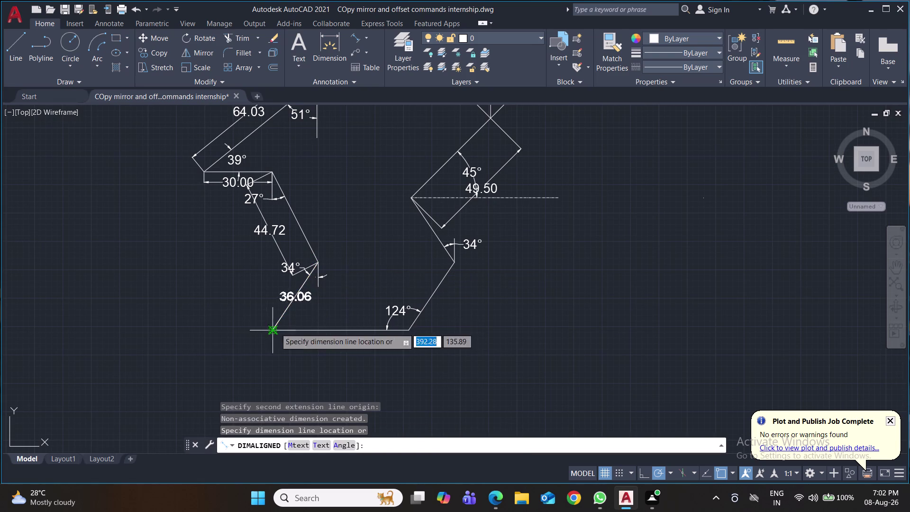
click(241, 322)
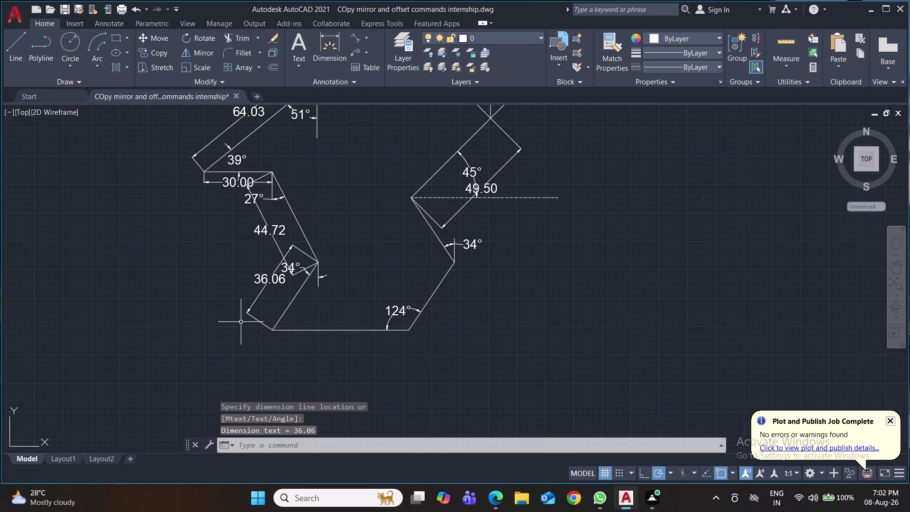
Dimension the bottom edge at 60.00 and the right slanted edge at 36.06.
key(space)
click(276, 331)
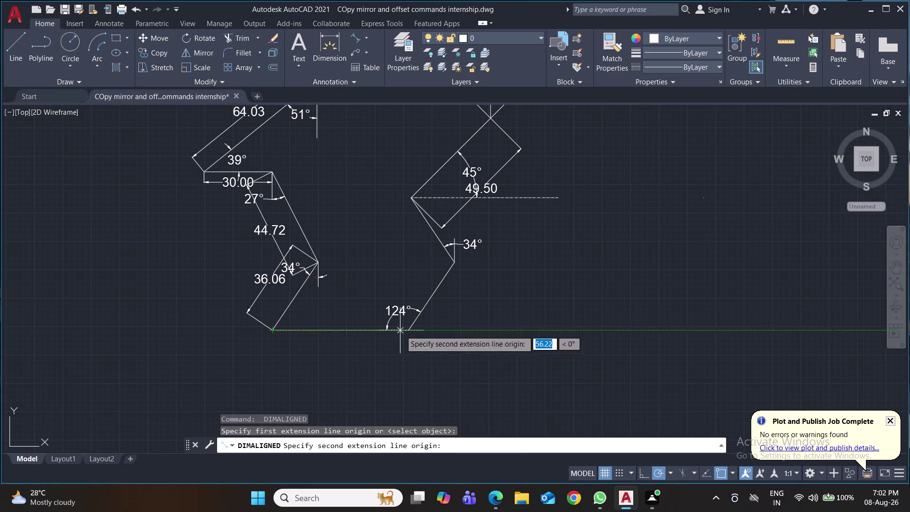
click(407, 331)
click(410, 352)
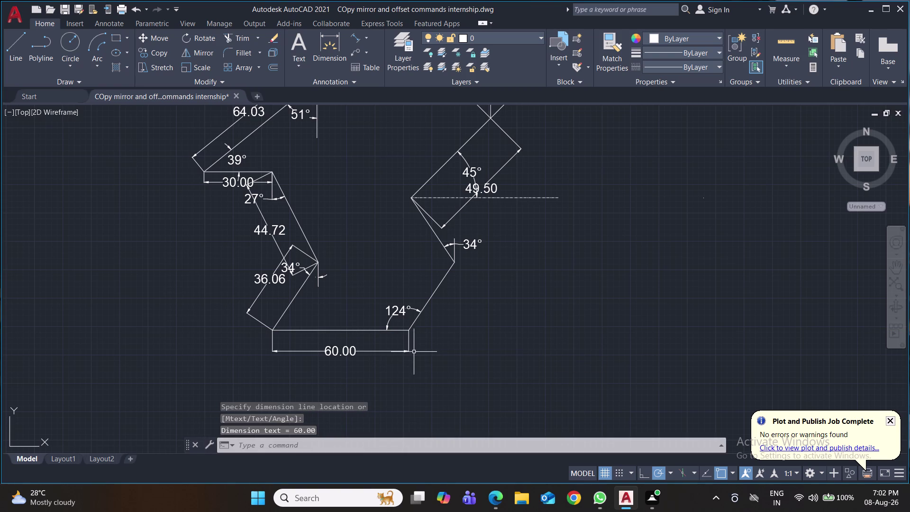
key(space)
click(406, 330)
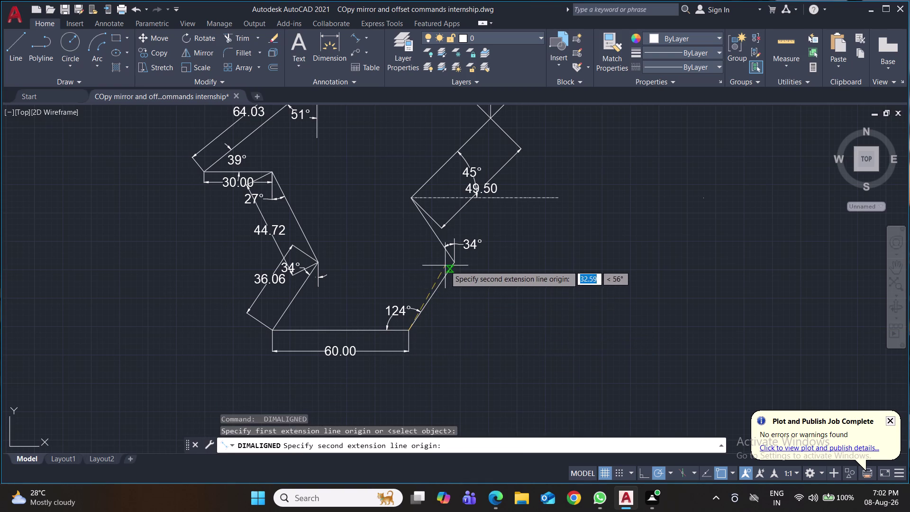
click(453, 262)
click(469, 271)
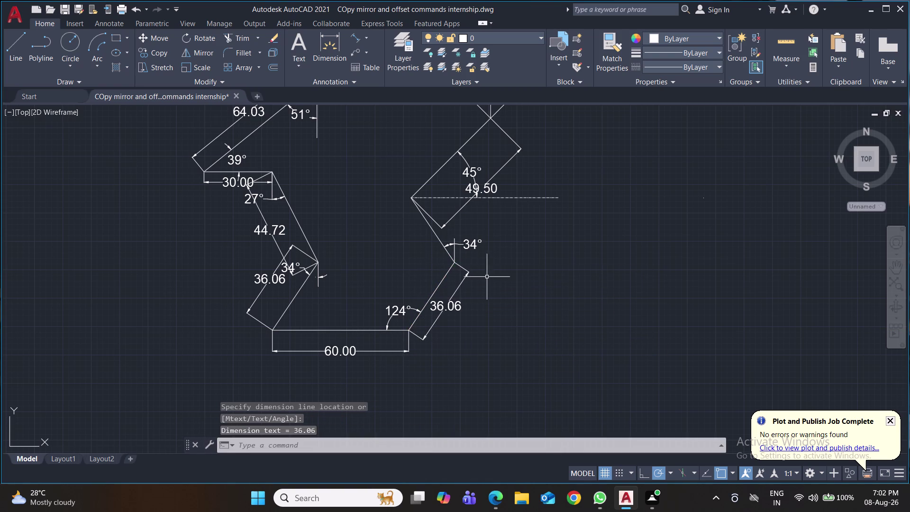
middle_drag(545, 288, 522, 384)
key(space)
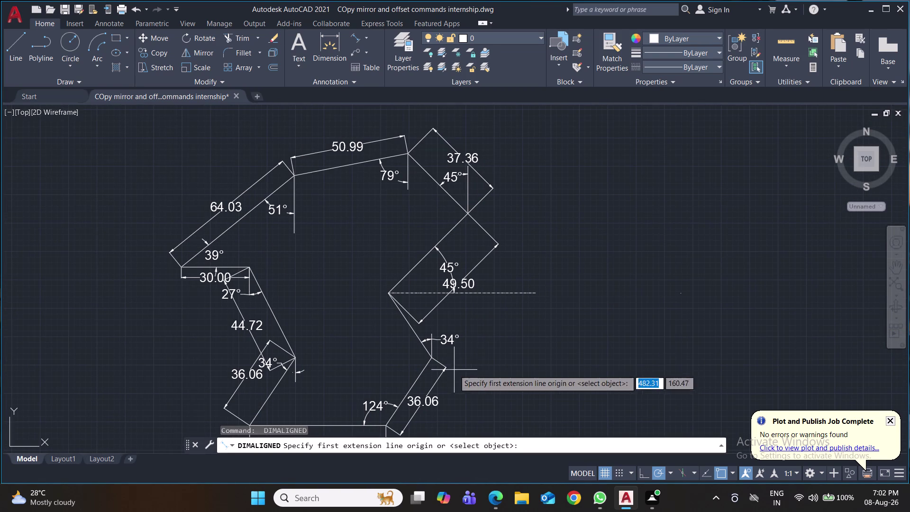
Pick both ends of the edge below 45°, then cancel that attempt.
click(431, 359)
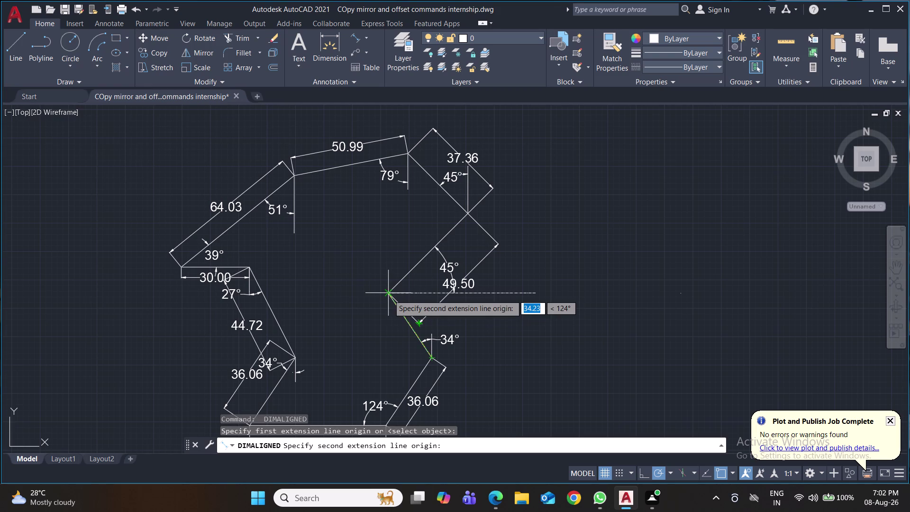
click(389, 294)
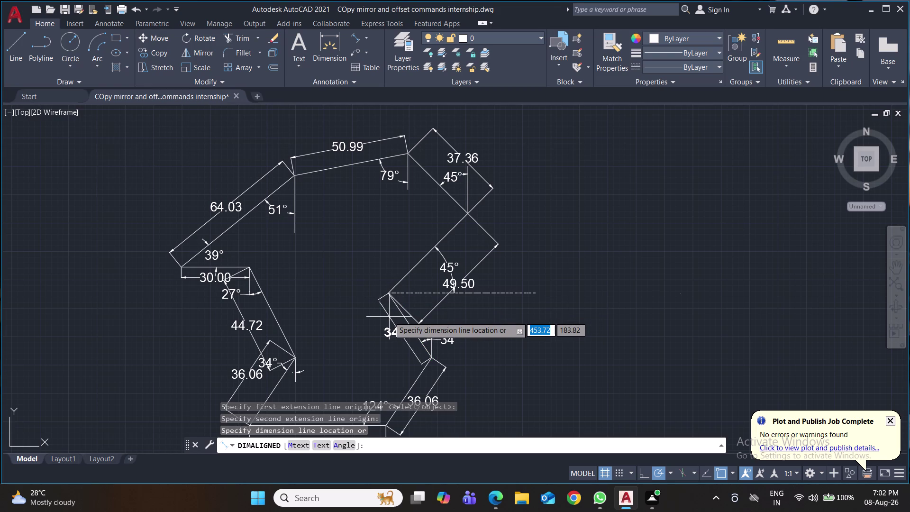
key(Escape)
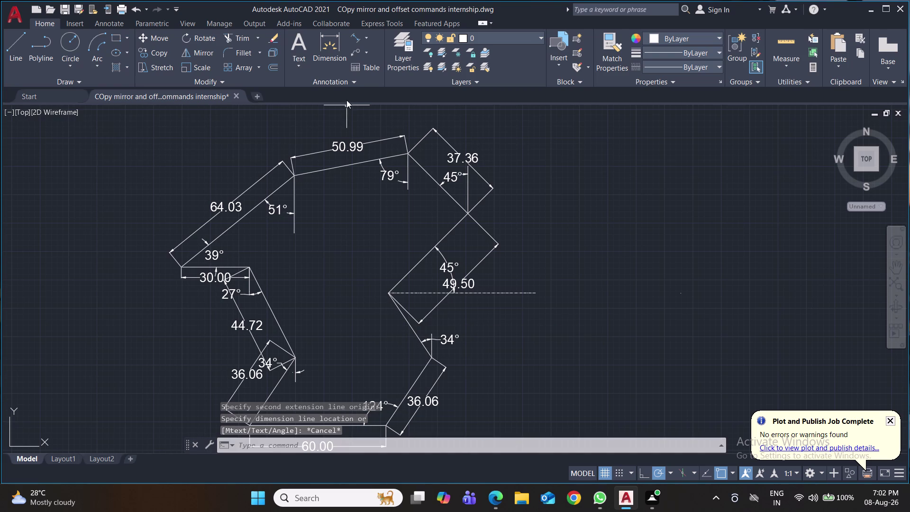
Dimension the slanted edge below the 45° angle at 34.23 and save.
click(356, 42)
scroll(up, 3)
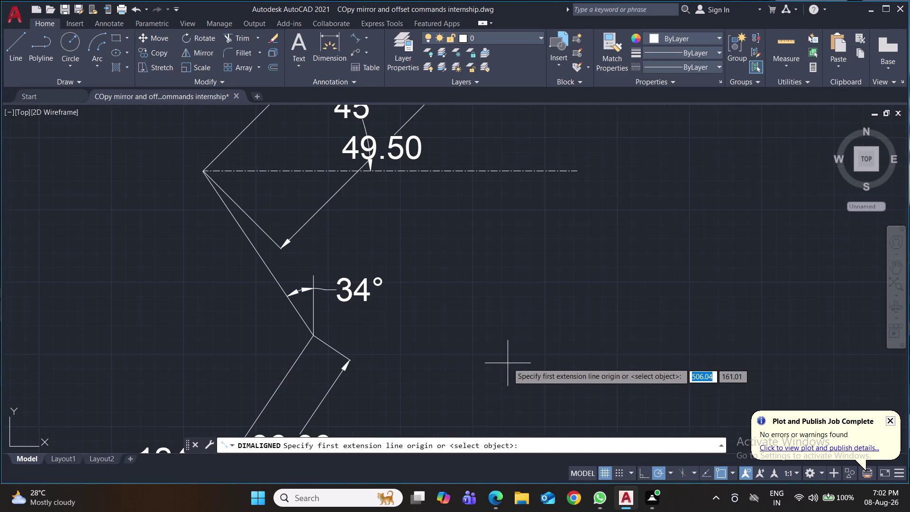
middle_drag(492, 346, 547, 417)
scroll(up, 3)
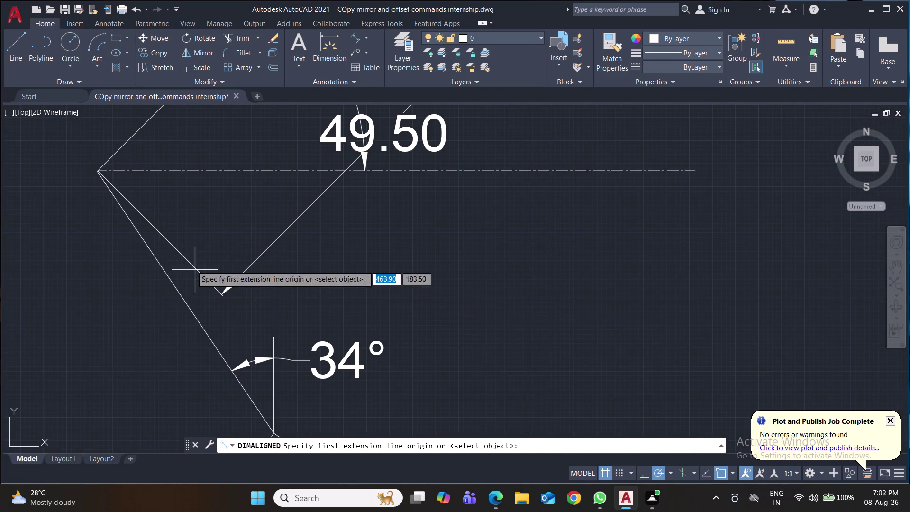
click(95, 174)
middle_drag(201, 303, 202, 304)
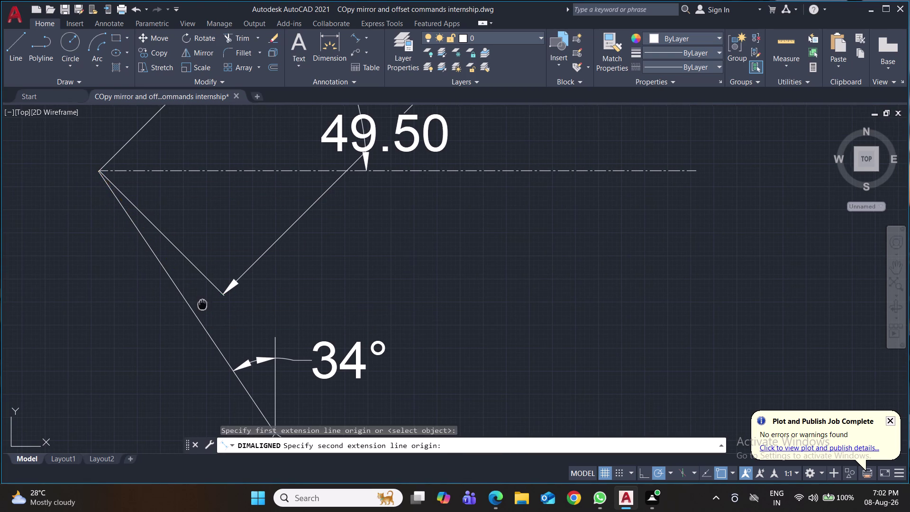
middle_drag(202, 304, 176, 216)
click(245, 344)
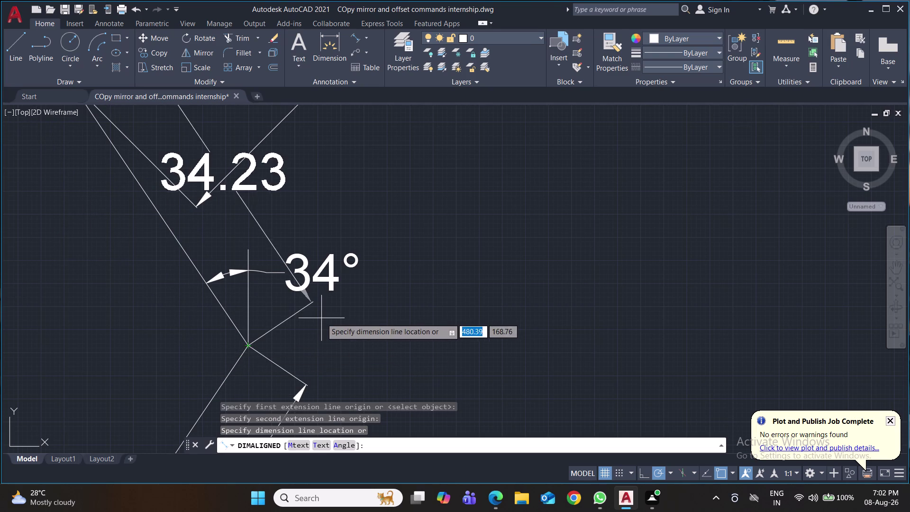
middle_drag(322, 318, 407, 433)
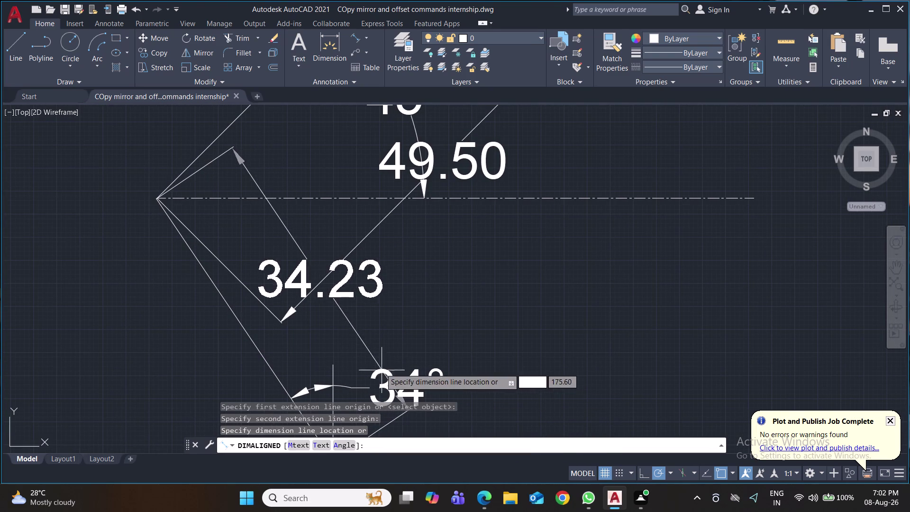
click(376, 359)
key(ctrl+s)
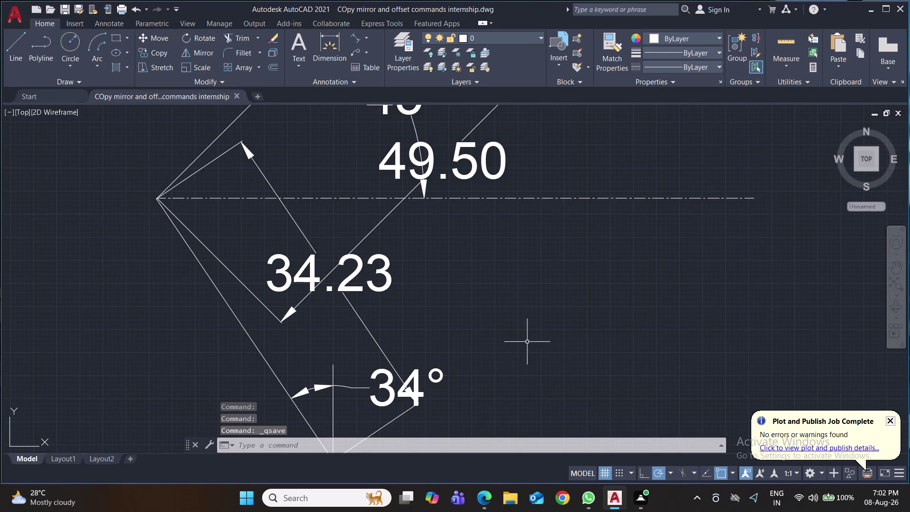
scroll(down, 3)
scroll(down, 3)
scroll(down, 3)
middle_drag(593, 353, 572, 289)
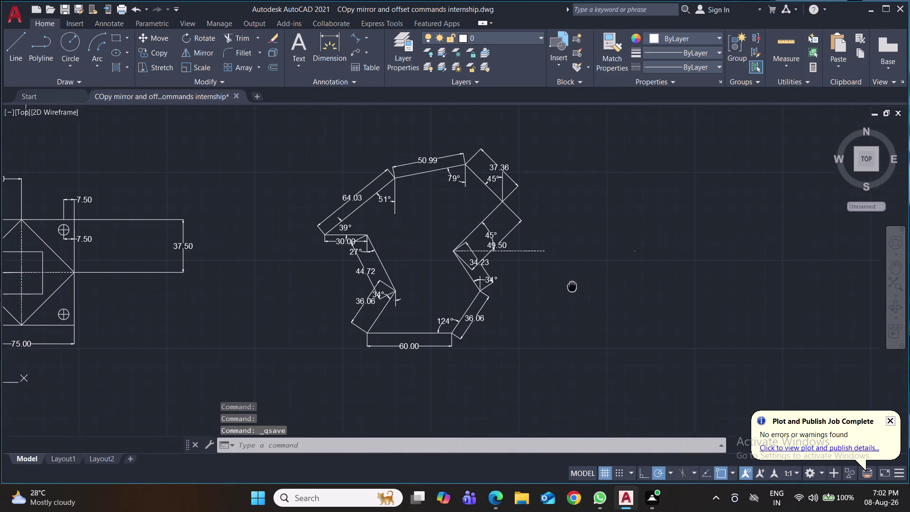
middle_drag(572, 289, 570, 275)
middle_drag(592, 332, 564, 359)
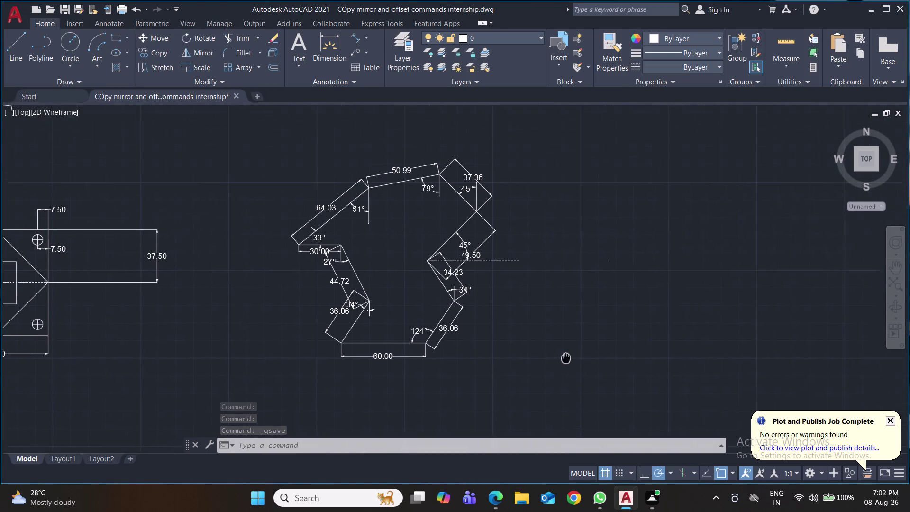
middle_drag(563, 360, 550, 369)
scroll(down, 3)
middle_drag(576, 374, 467, 365)
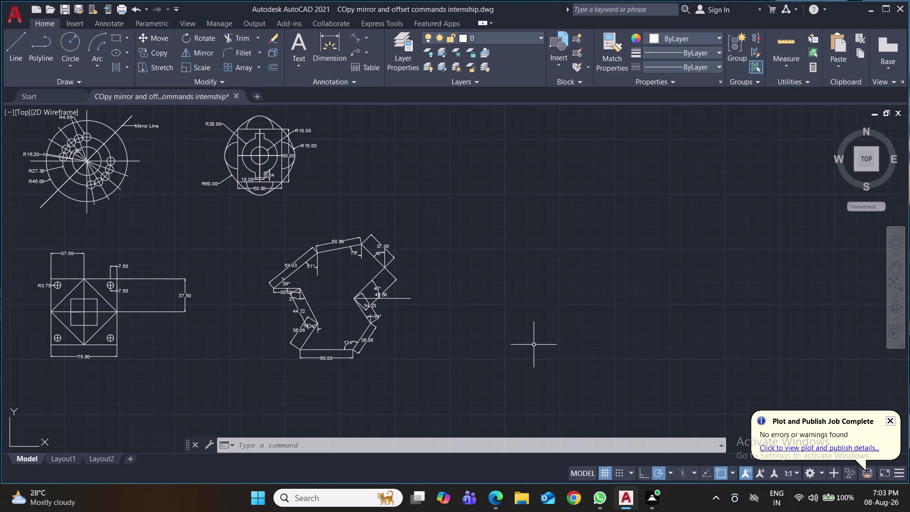
click(10, 45)
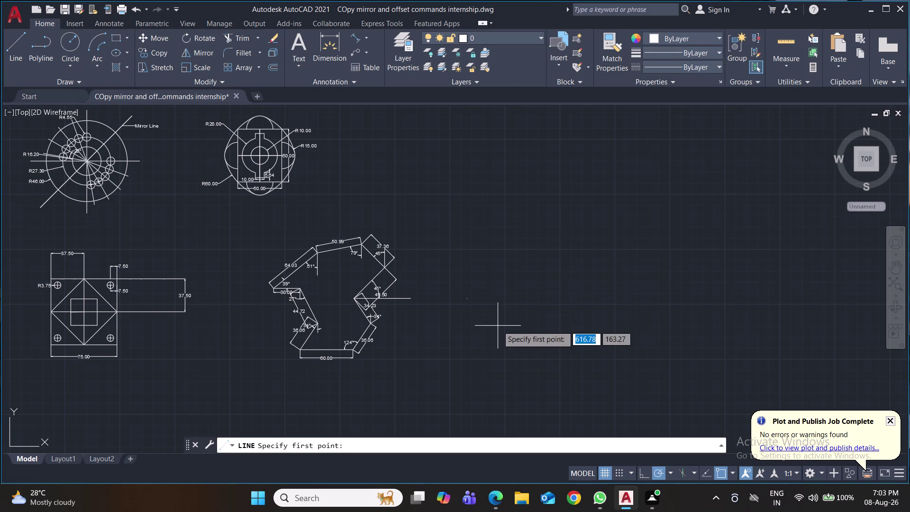
Draw a vertical line then a horizontal line forming an L in empty space below the drawings.
middle_drag(501, 326, 515, 155)
middle_drag(396, 361, 509, 231)
middle_drag(470, 360, 552, 252)
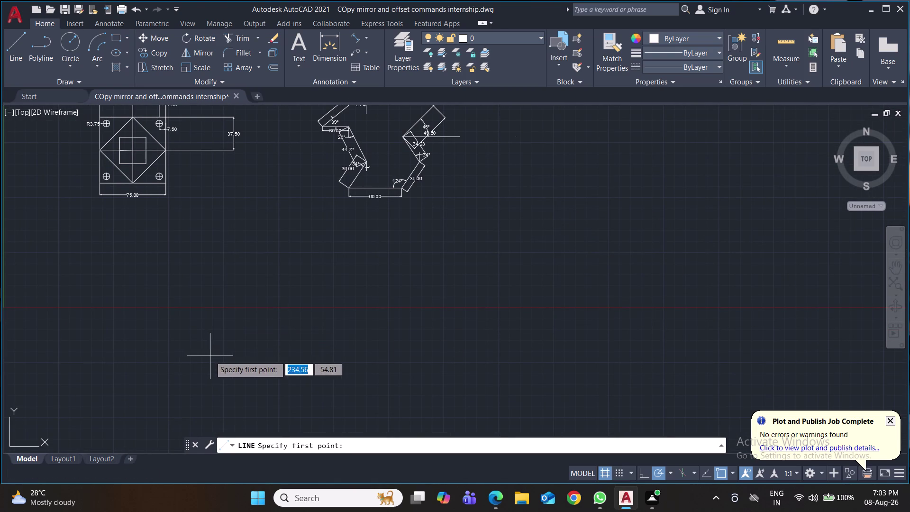
middle_drag(210, 356, 225, 305)
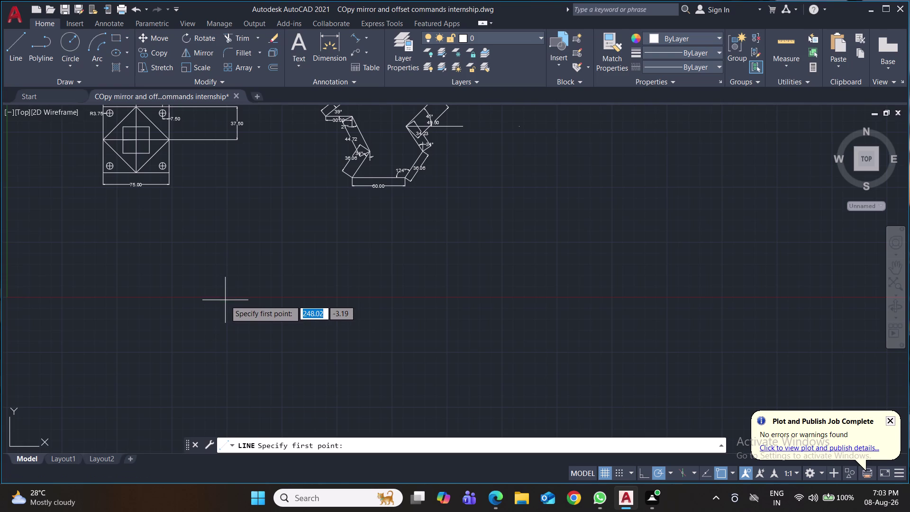
click(226, 300)
middle_drag(230, 409, 237, 325)
middle_drag(248, 411, 232, 343)
click(223, 406)
middle_click(251, 394)
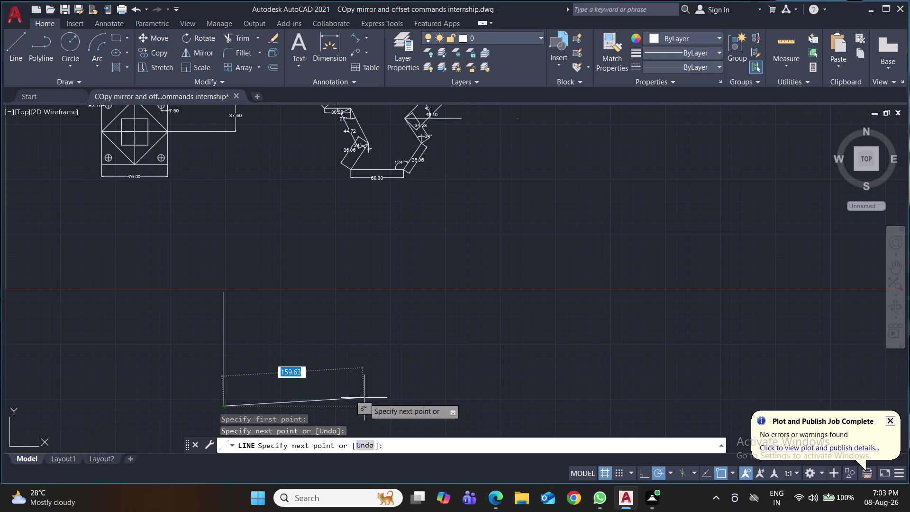
click(367, 409)
key(Return)
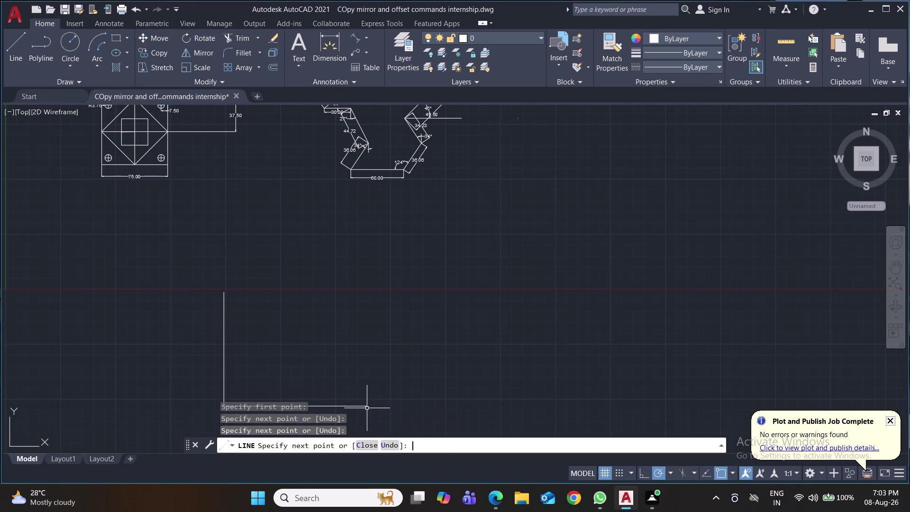
middle_drag(438, 367, 399, 251)
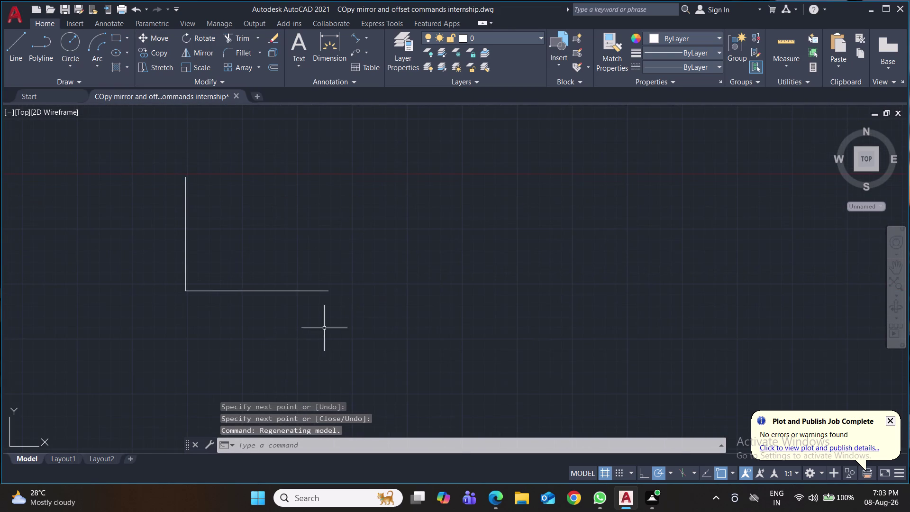